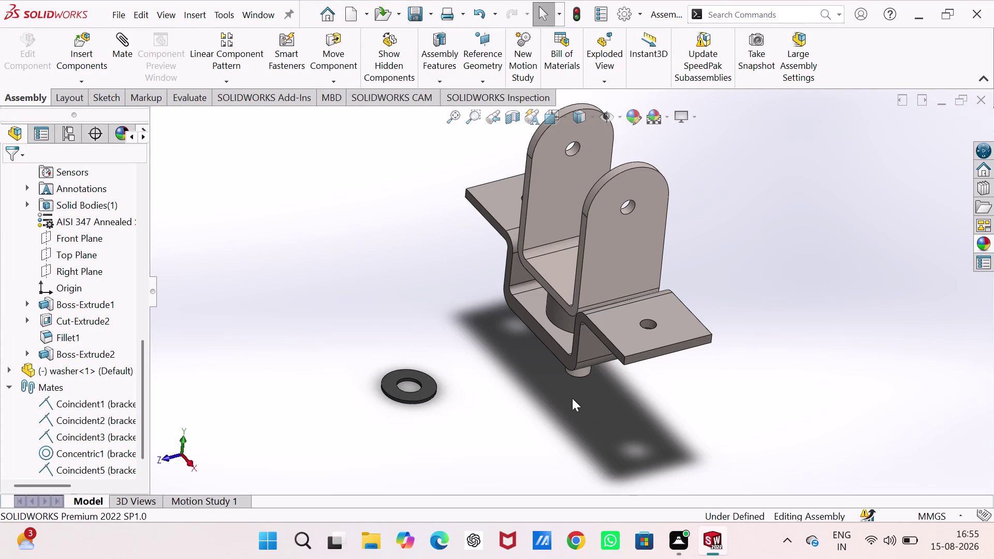
Add a Concentric mate between the washer's inner hole face and the U support's round shaft.
click(117, 41)
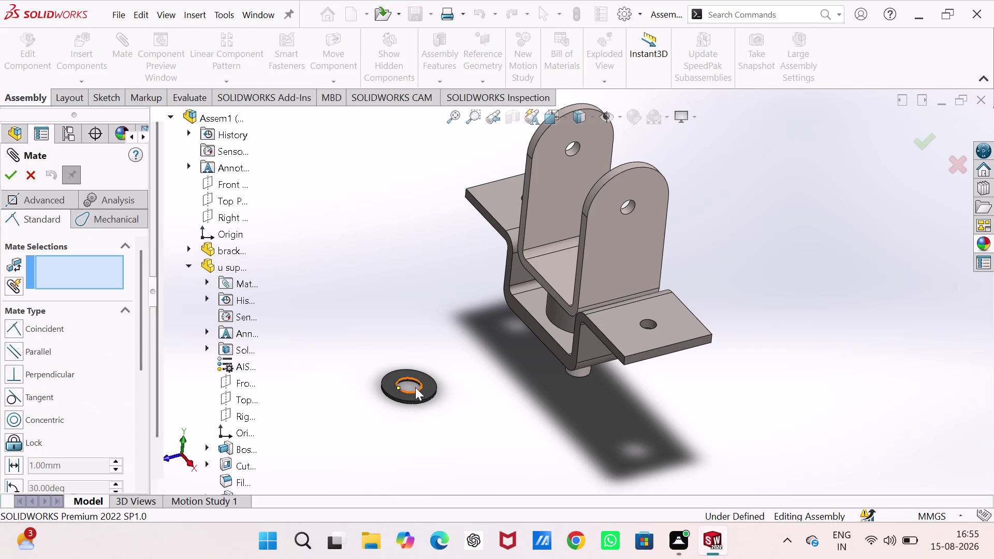
scroll(down, 3)
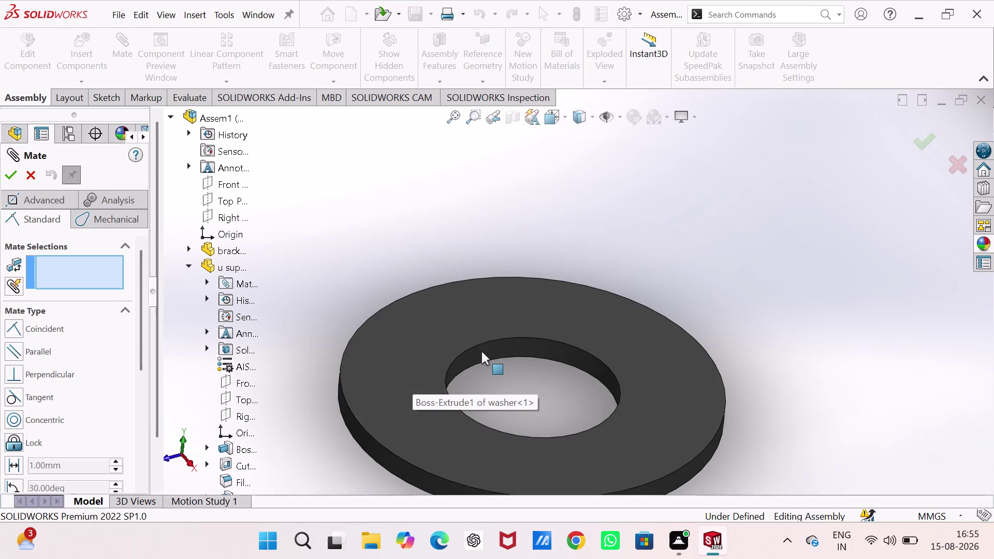
click(482, 350)
scroll(up, 3)
scroll(up, 3)
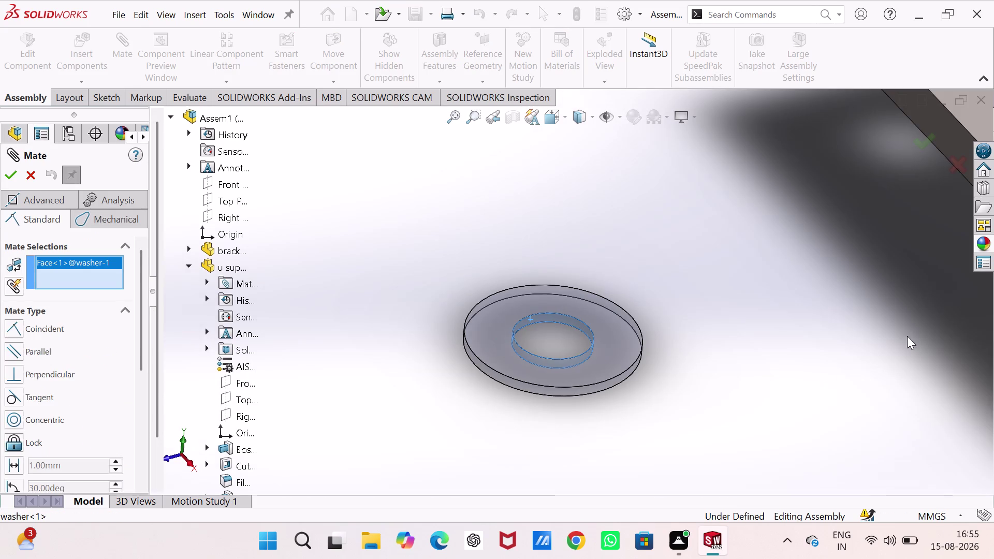
scroll(up, 3)
scroll(down, 3)
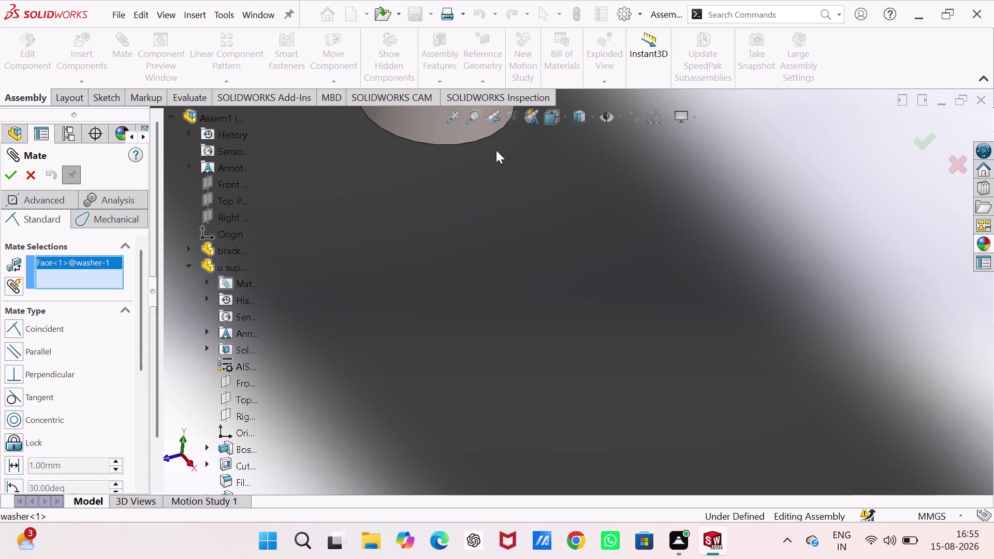
scroll(up, 3)
click(463, 160)
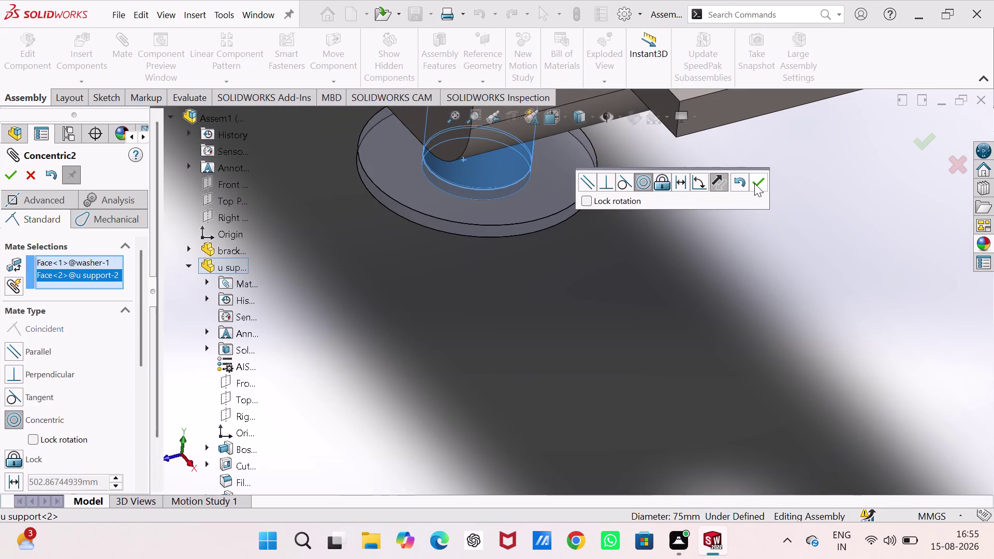
click(754, 183)
click(571, 196)
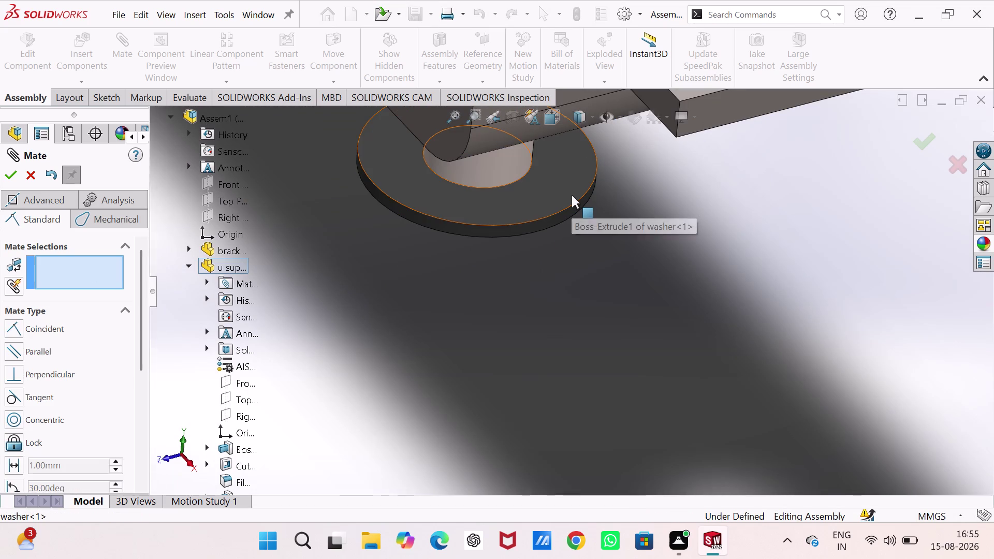
Orbit to the bracket's underside and mate the washer's flat face coincident with it.
middle_drag(573, 195, 592, 271)
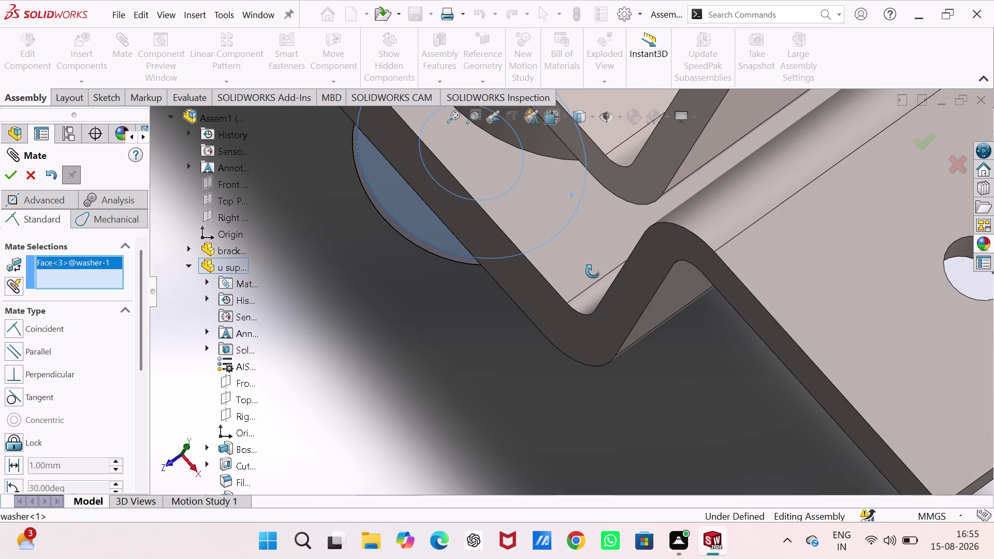
middle_drag(592, 271, 592, 260)
scroll(up, 3)
scroll(up, 3)
middle_drag(578, 280, 577, 281)
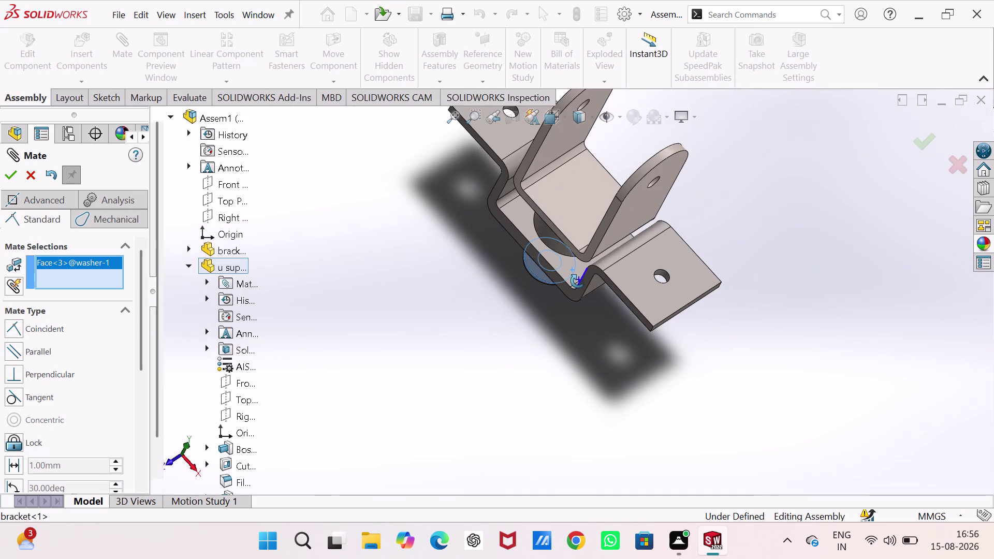
middle_drag(577, 281, 496, 155)
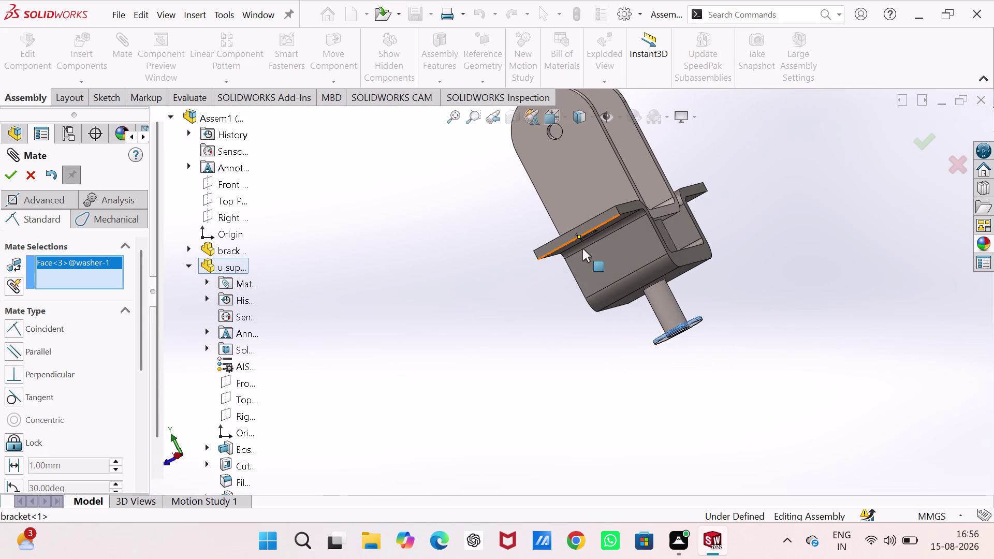
middle_drag(582, 250, 548, 184)
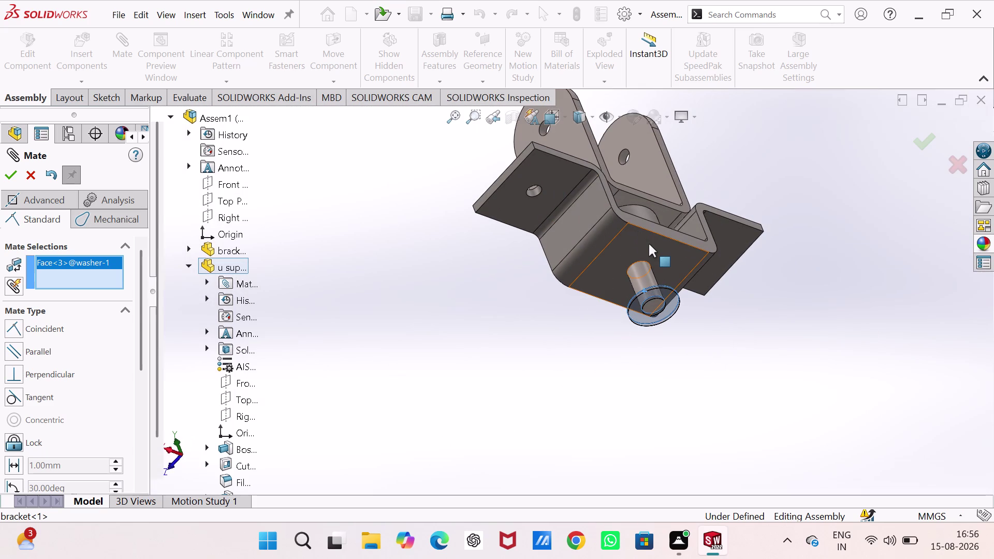
click(648, 244)
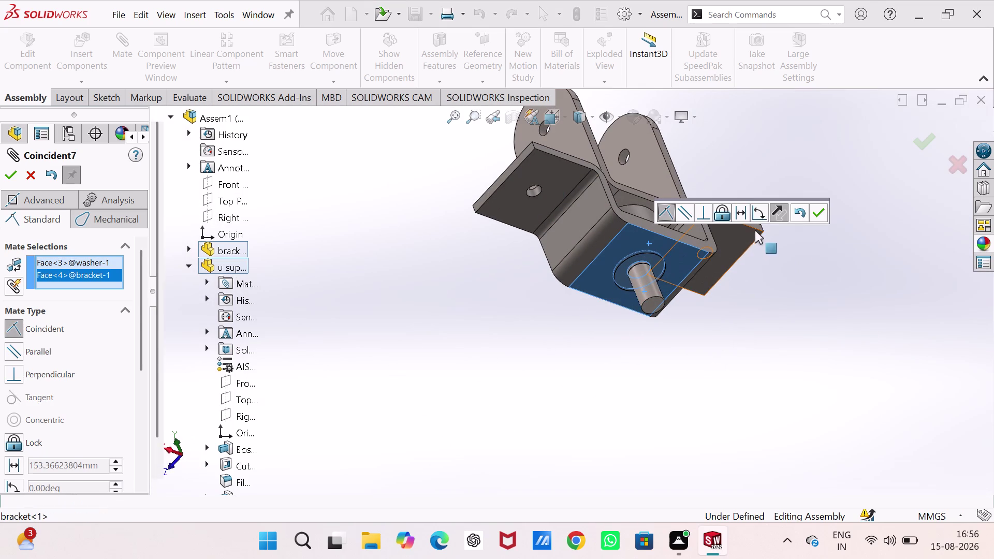
click(819, 210)
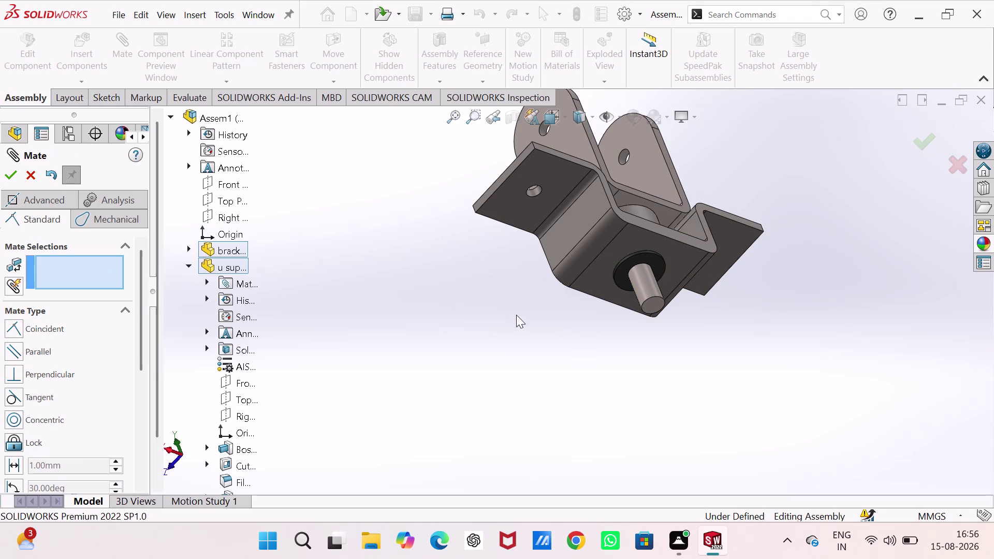
click(517, 314)
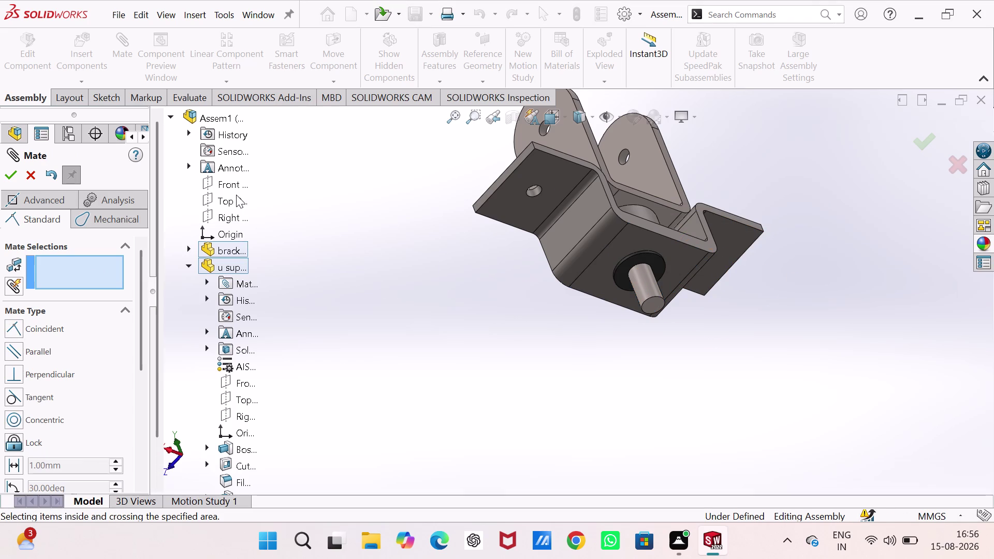
Add a 90° angle mate between the assembly Front Plane and U support Top Plane, then exit Mate.
click(231, 187)
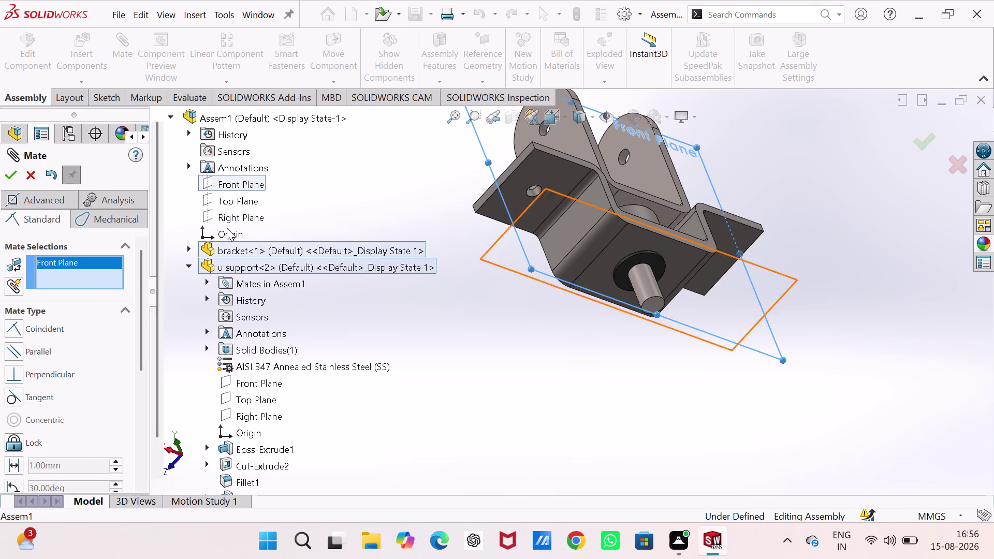
click(244, 396)
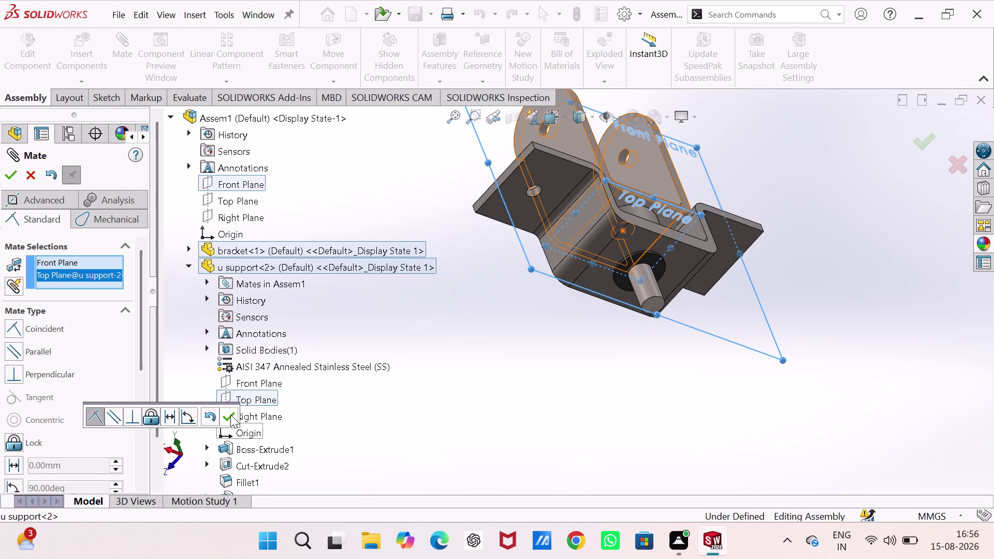
click(230, 414)
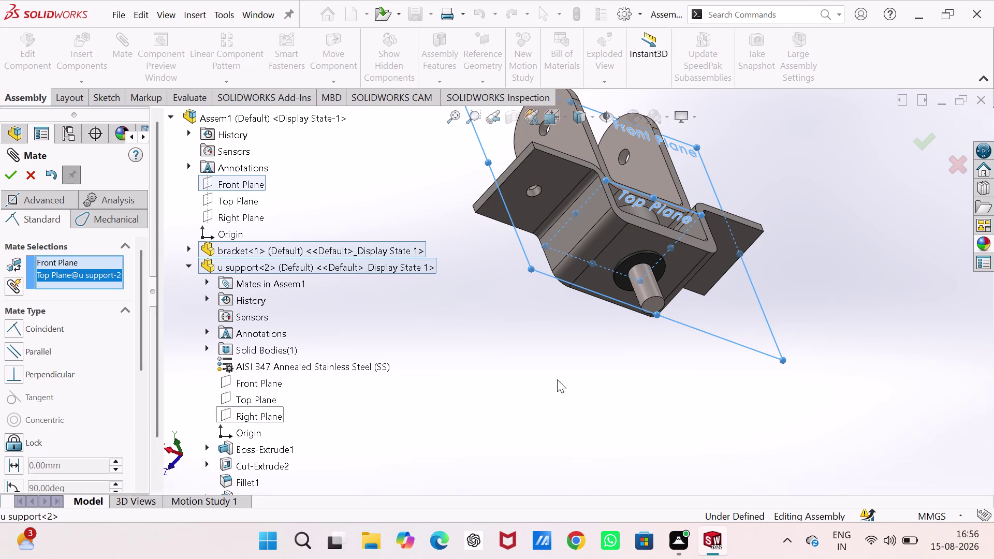
click(8, 171)
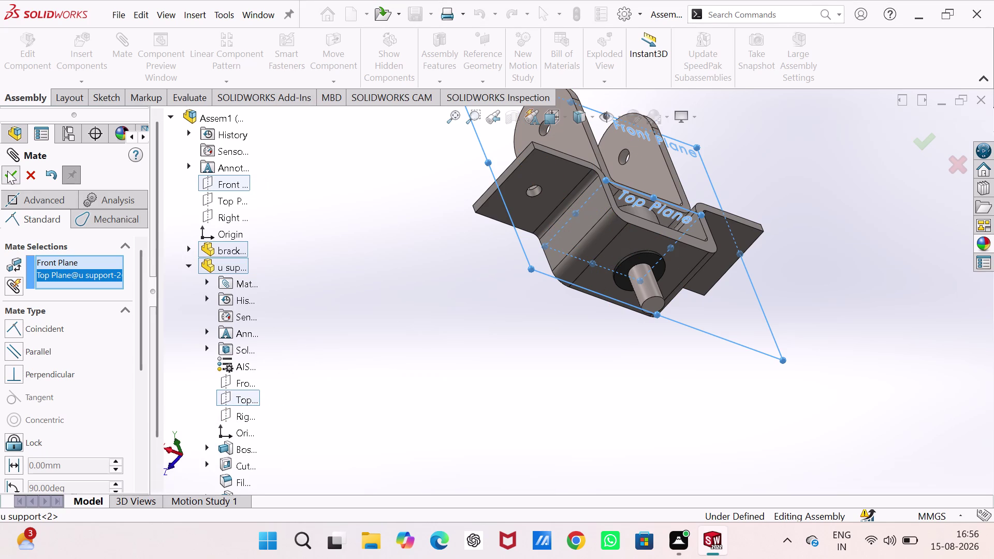
click(448, 281)
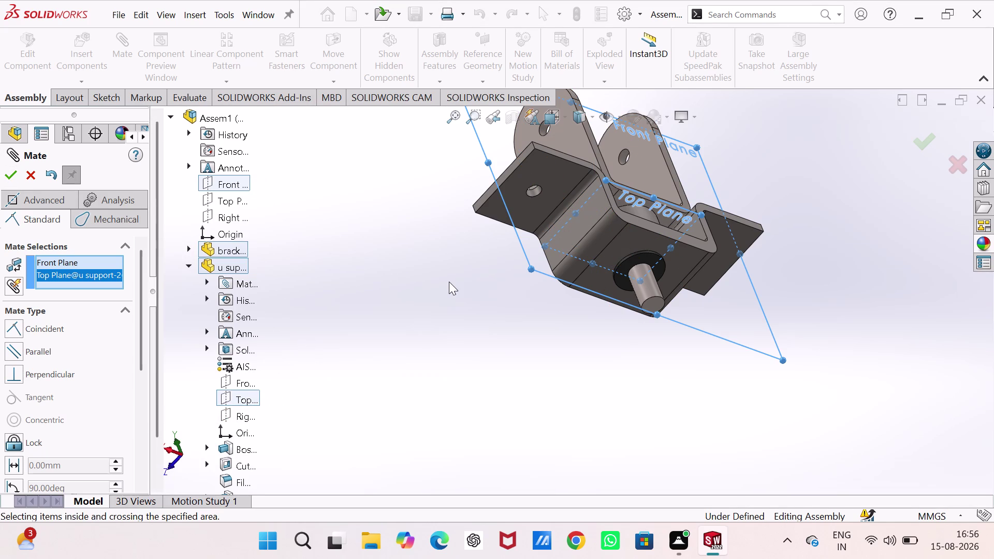
key(Escape)
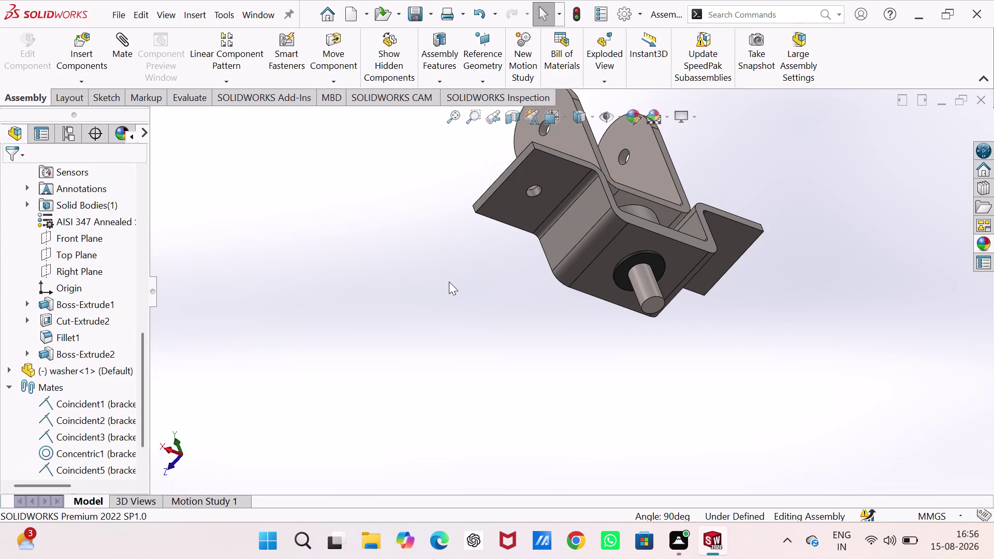
Leave the current mate, review the Mates folder in the tree, and begin a new mate.
key(Escape)
drag(141, 340, 145, 413)
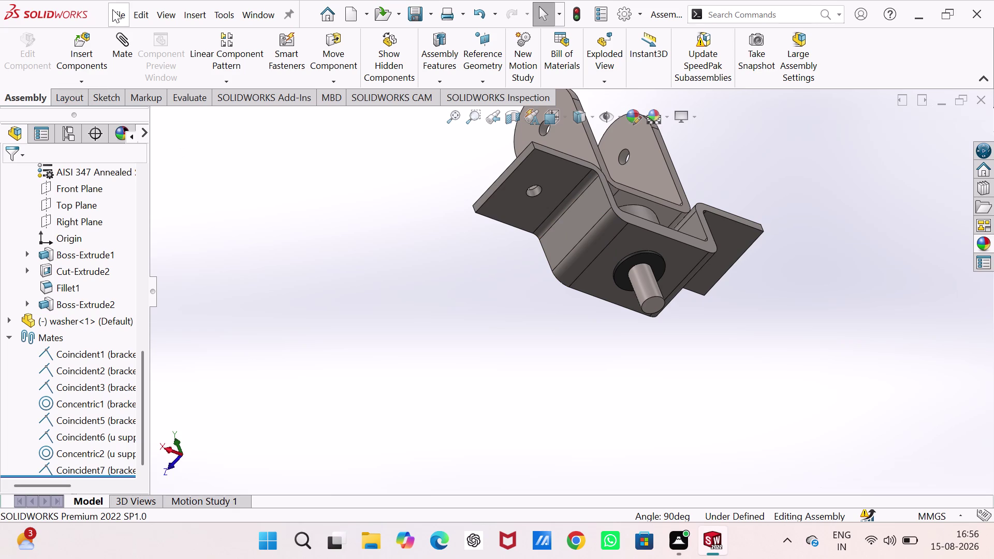
click(121, 37)
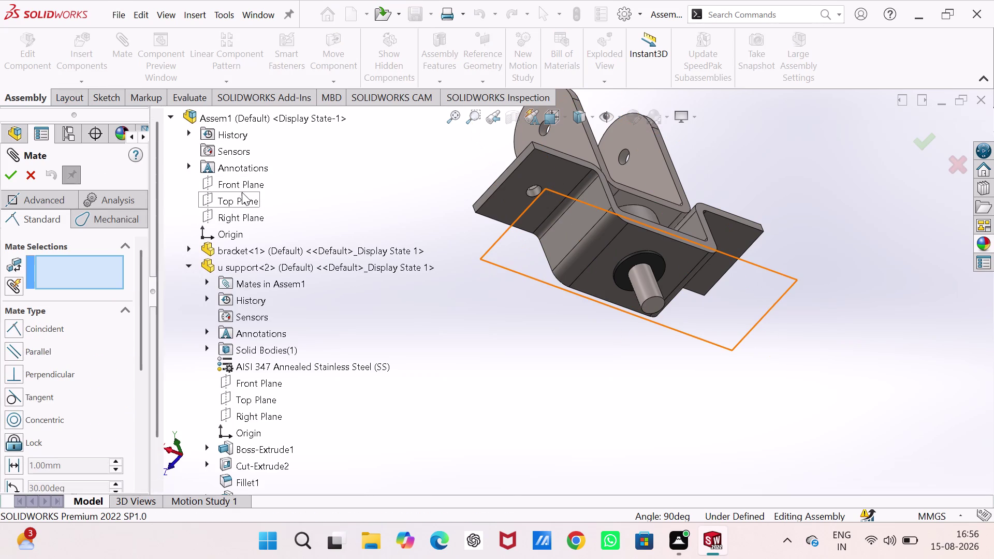
In isometric view, mate the assembly Top Plane parallel to the washer's Front Plane, then close Mate.
key(ctrl+7)
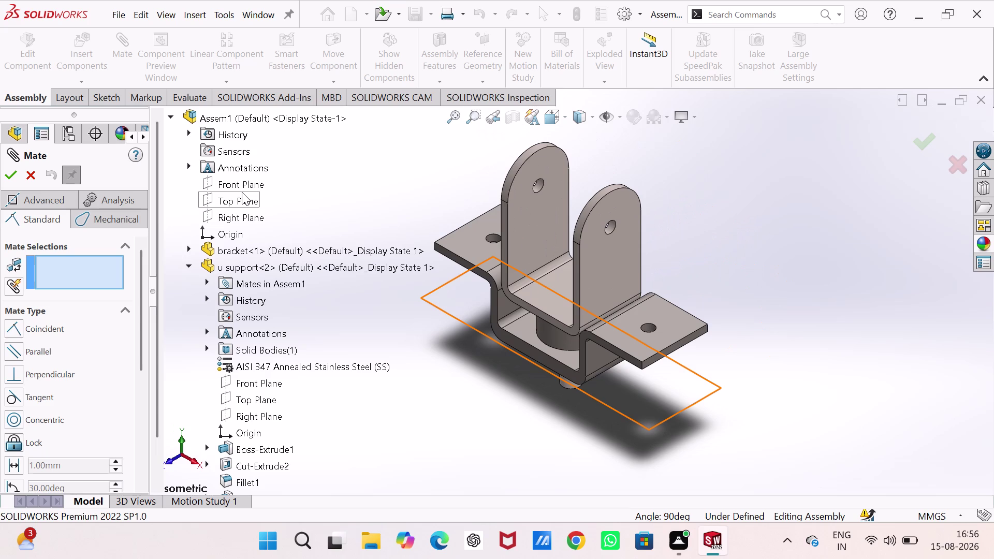
click(243, 197)
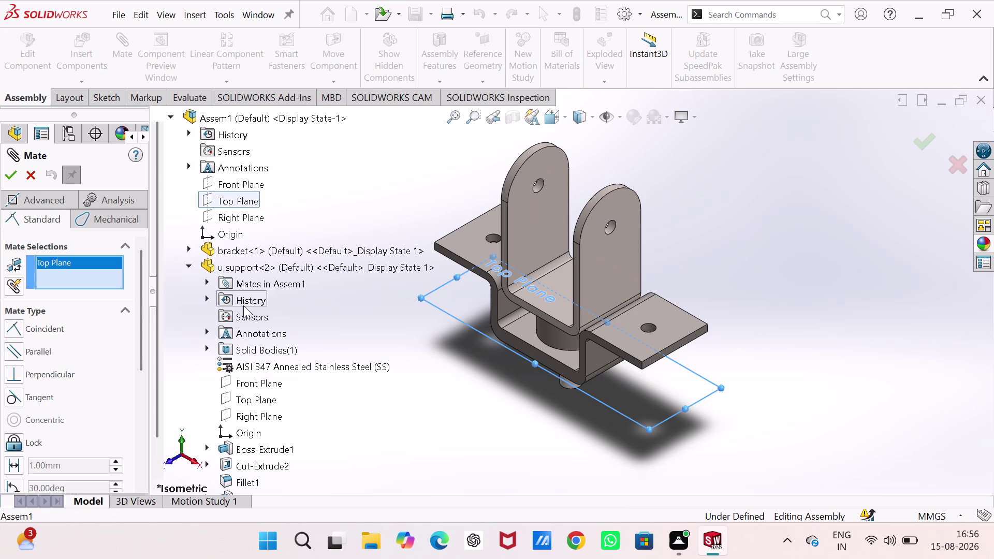
scroll(down, 3)
scroll(down, 3)
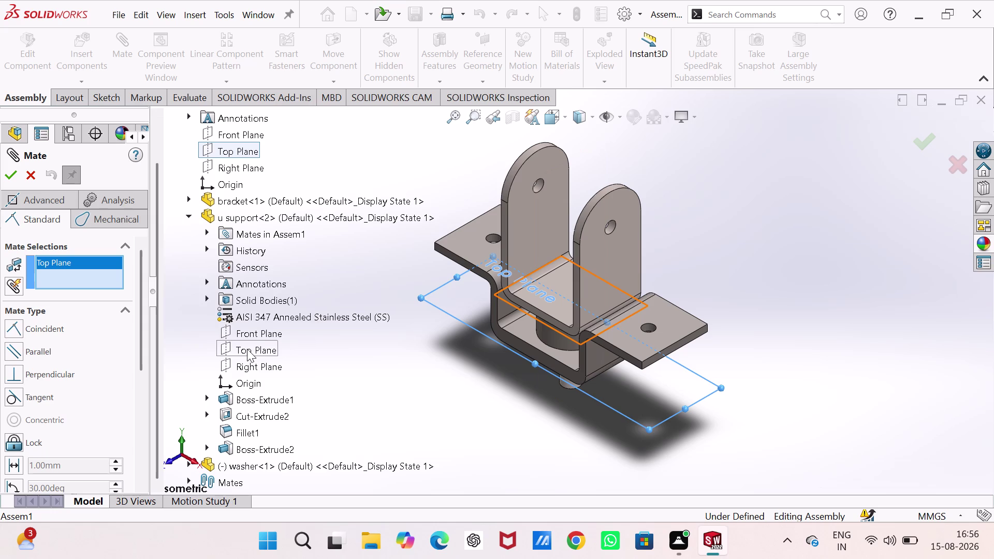
click(187, 213)
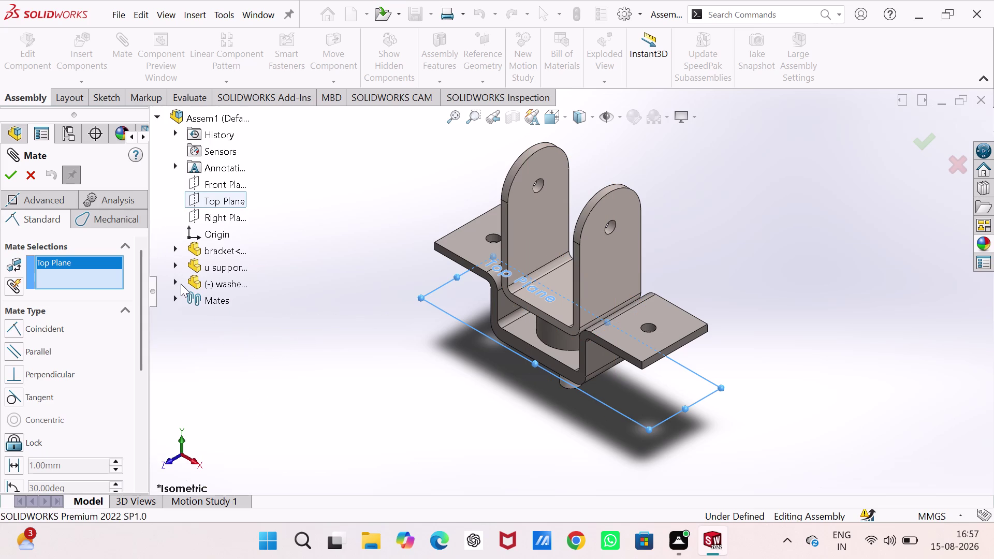
click(174, 284)
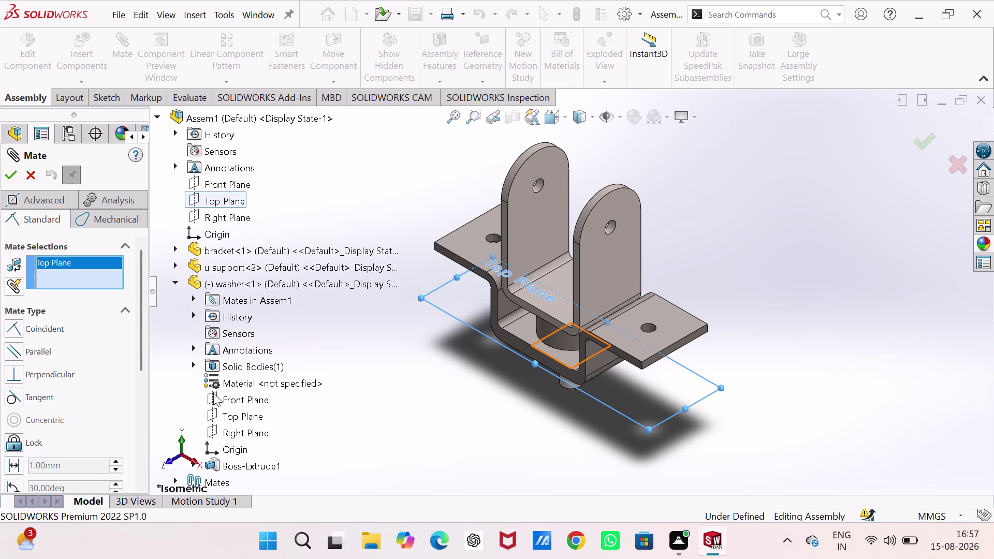
click(232, 401)
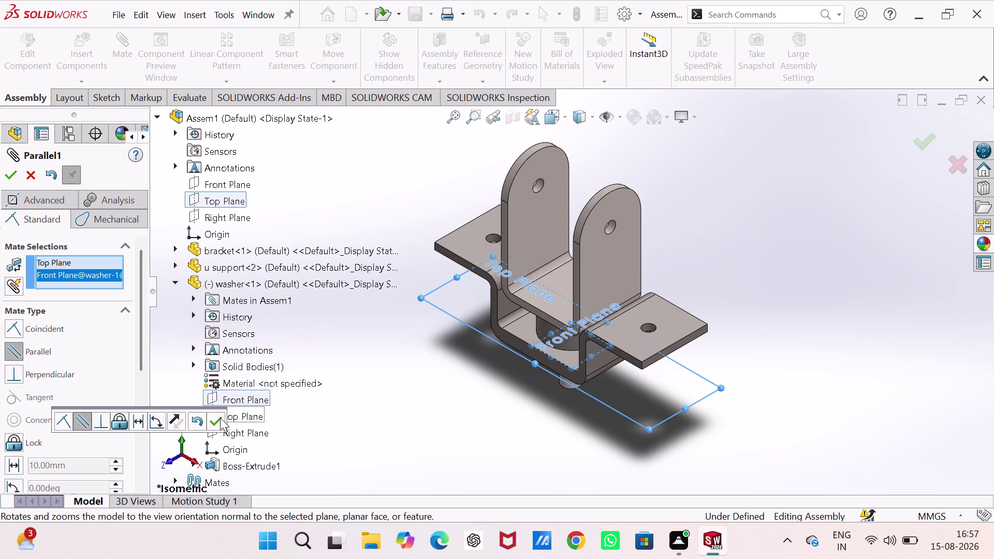
click(216, 418)
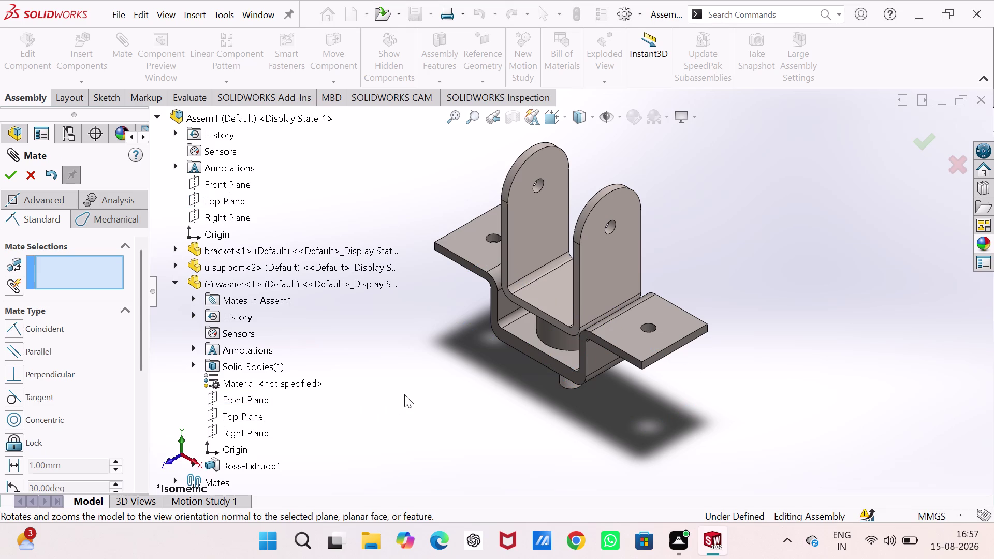
click(404, 394)
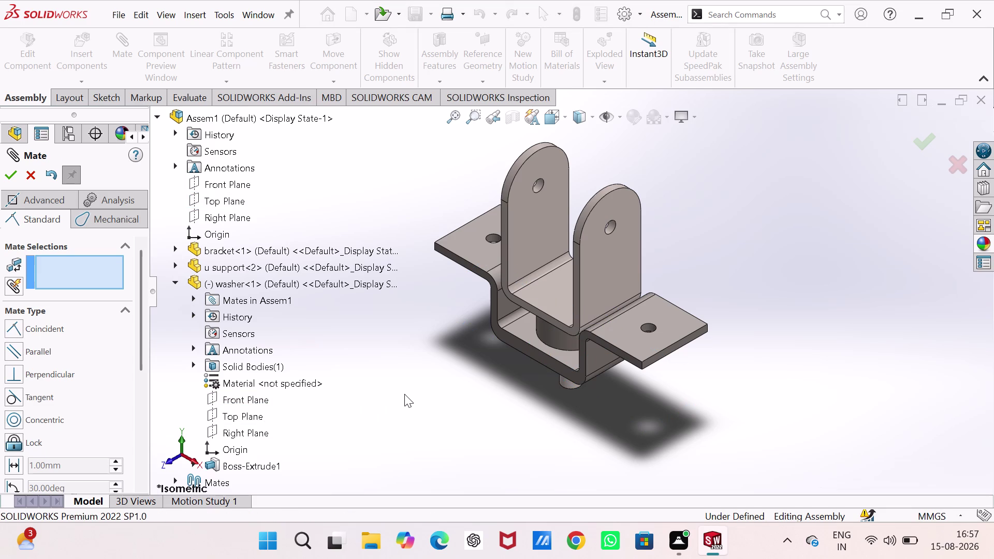
click(8, 172)
click(289, 238)
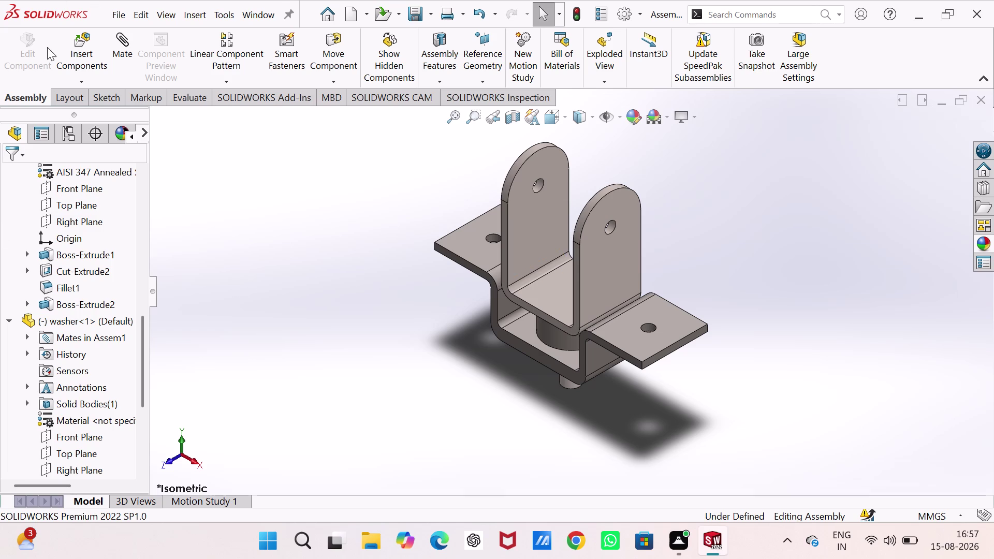
Delete the Parallel1 mate from the Mates folder, confirm the deletion, and begin a new mate.
scroll(down, 3)
scroll(down, 3)
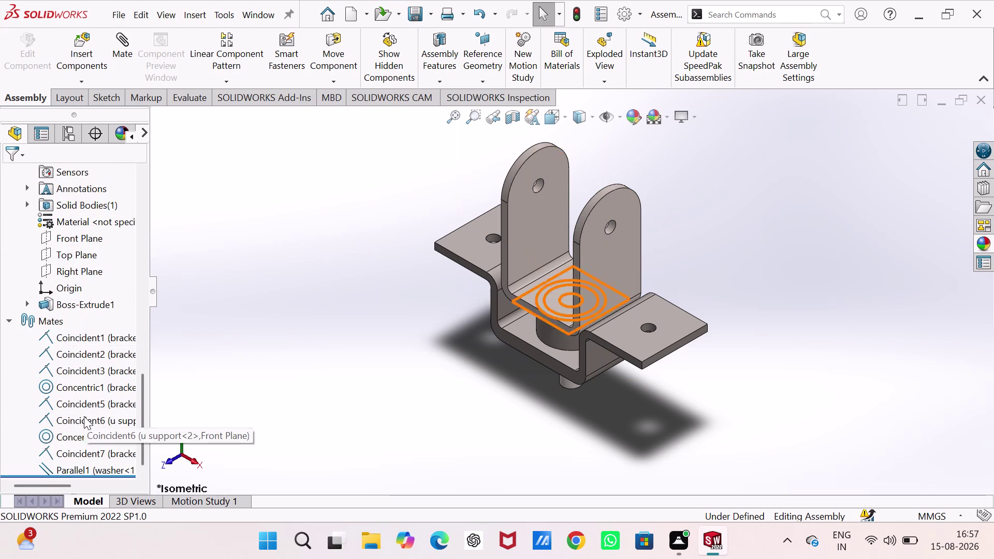
right_click(90, 463)
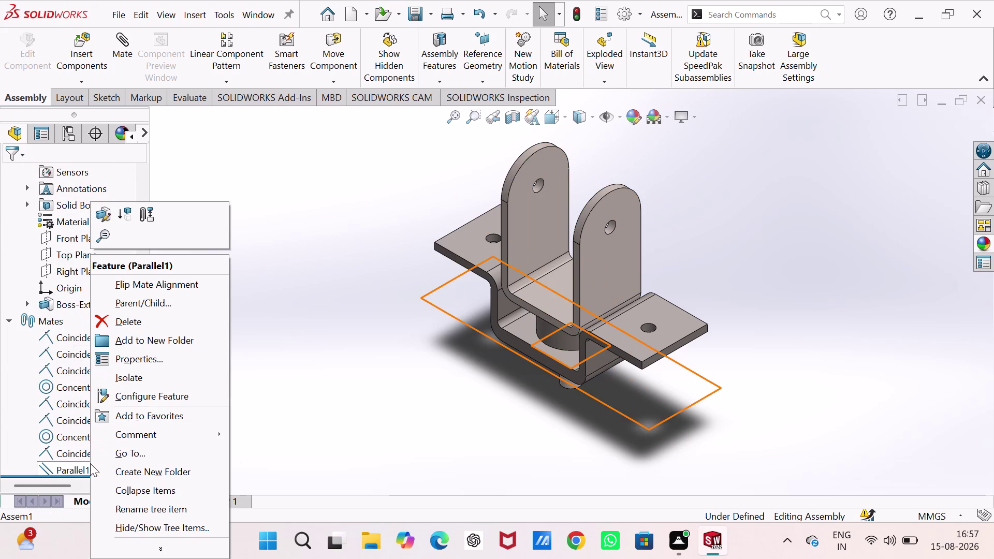
click(153, 318)
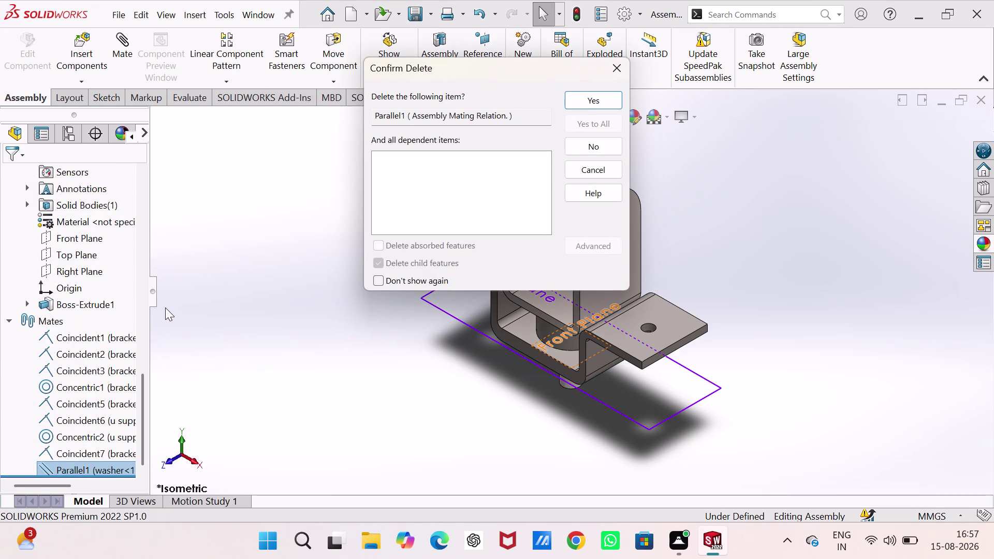
click(607, 99)
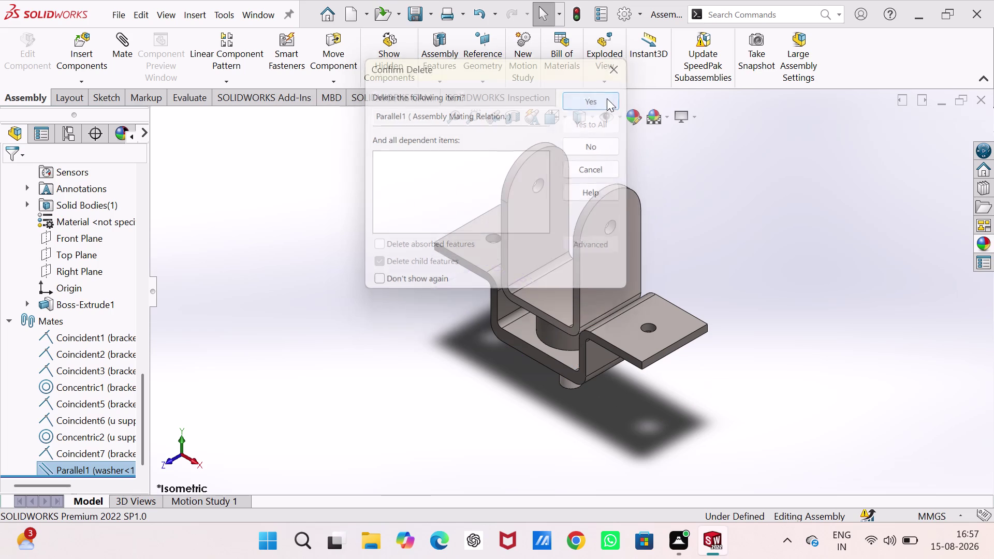
click(327, 192)
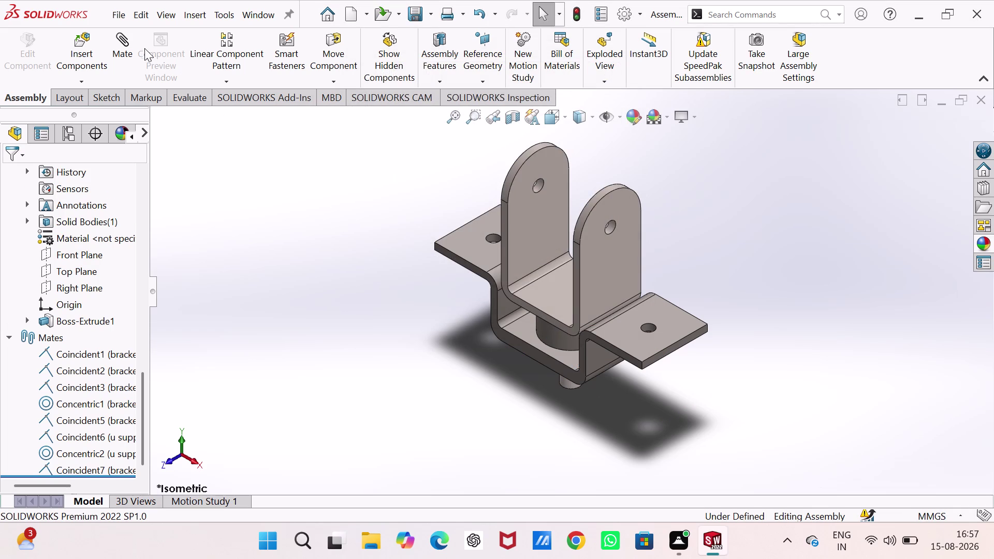
click(124, 37)
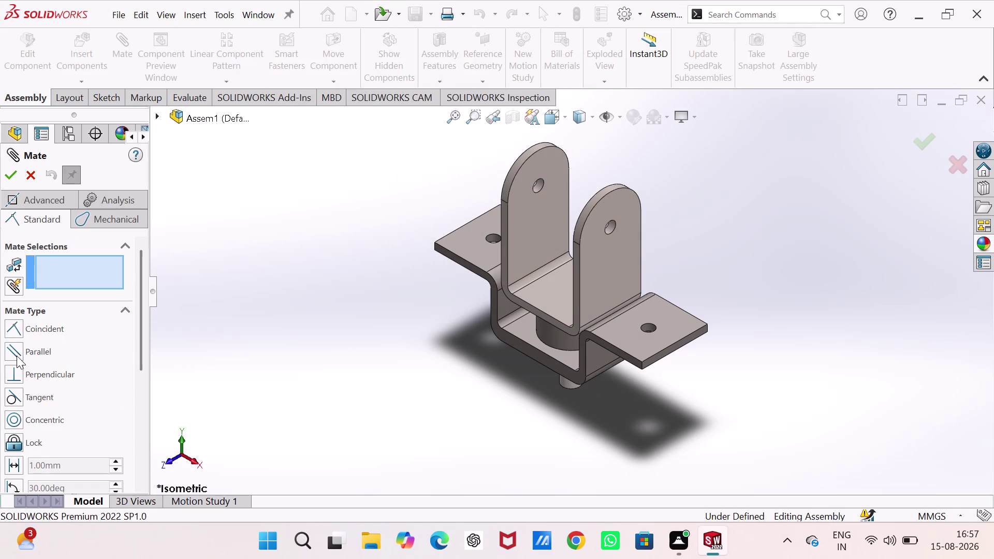
Using the flyout tree, mate the assembly Front Plane coincident with the washer's Right Plane.
click(15, 323)
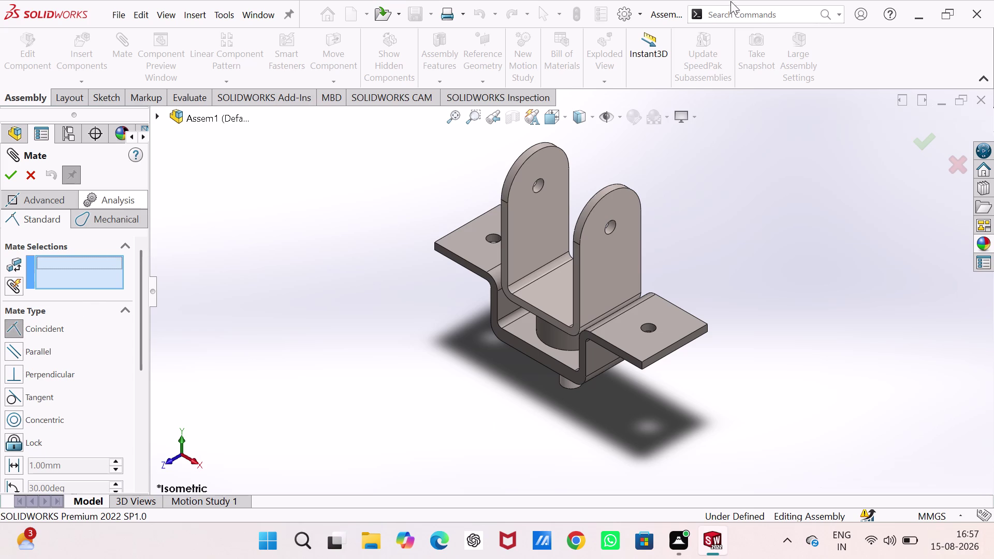
click(157, 114)
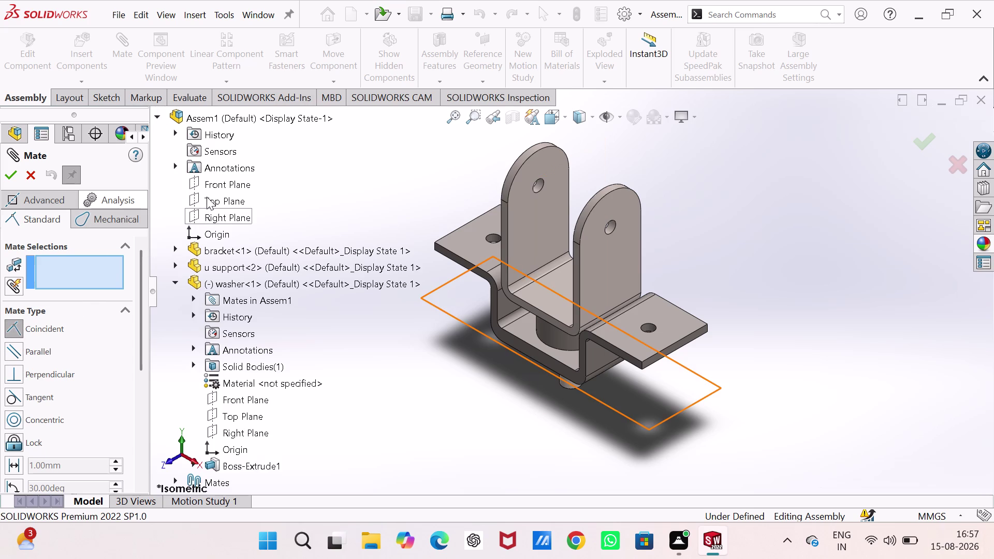
click(210, 182)
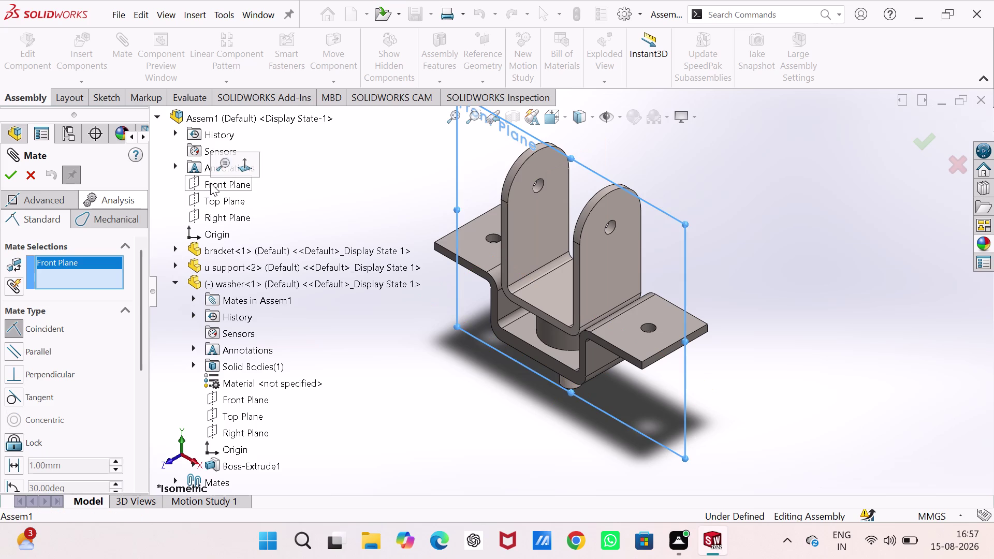
scroll(down, 3)
scroll(down, 3)
scroll(down, 3)
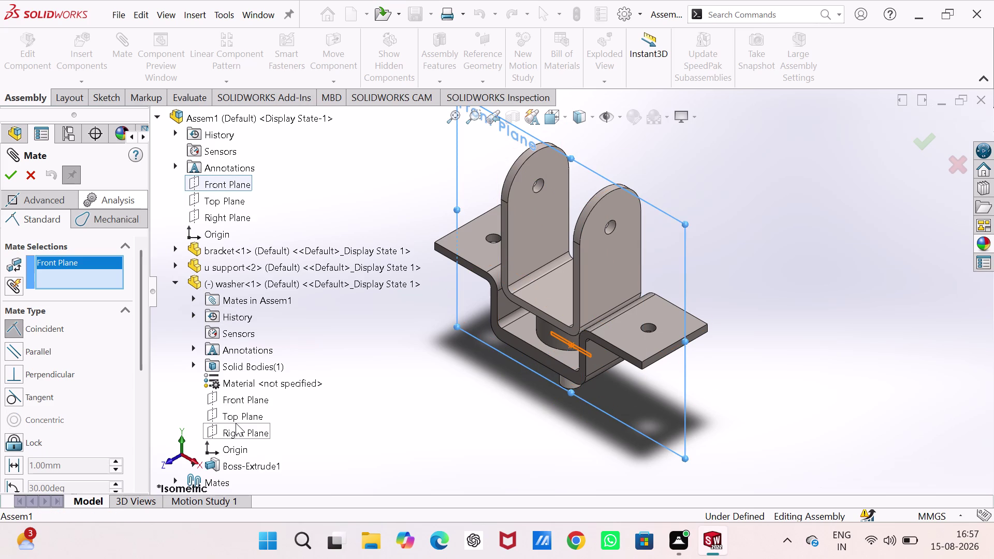
click(237, 424)
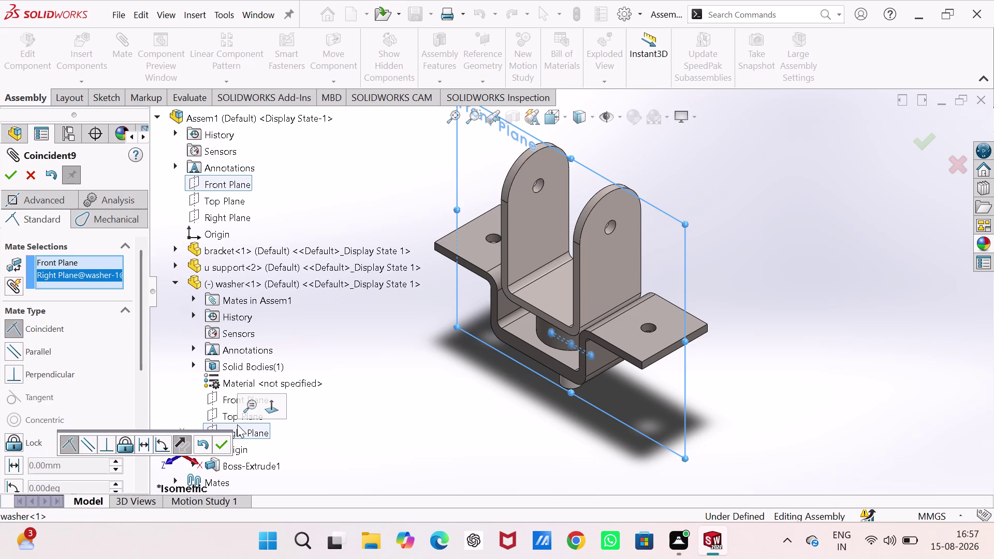
click(220, 441)
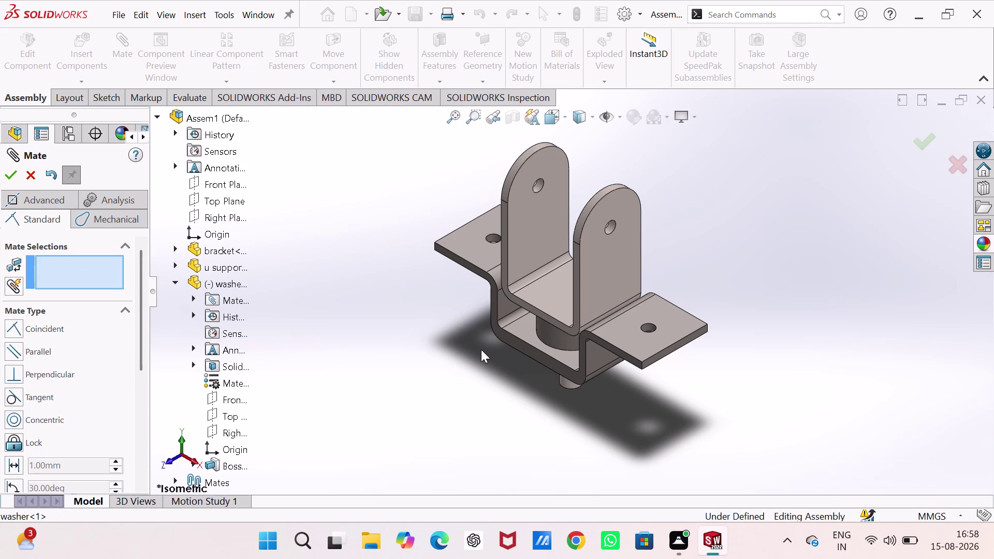
click(245, 414)
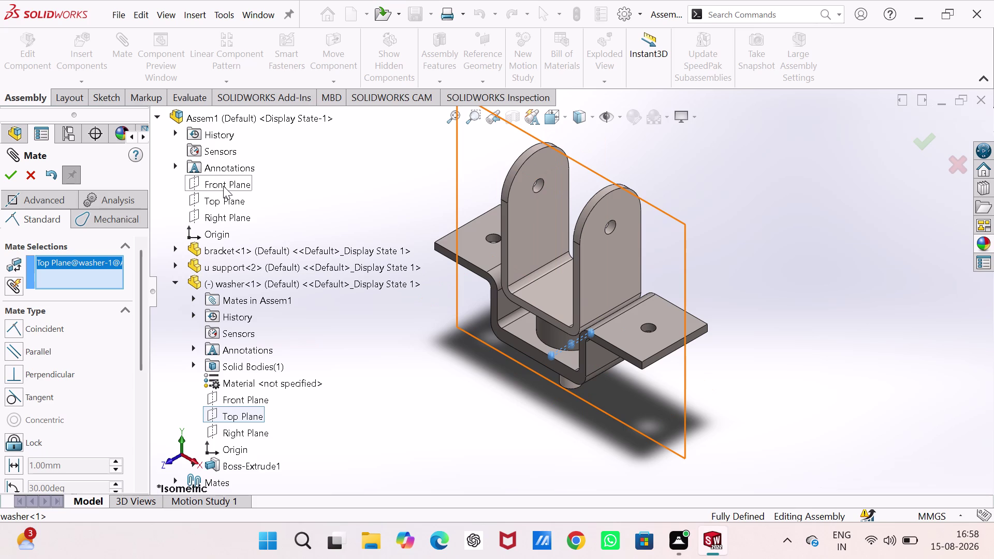
Attempt a mate between the washer's Top Plane and assembly Right Plane, then cancel it.
click(222, 220)
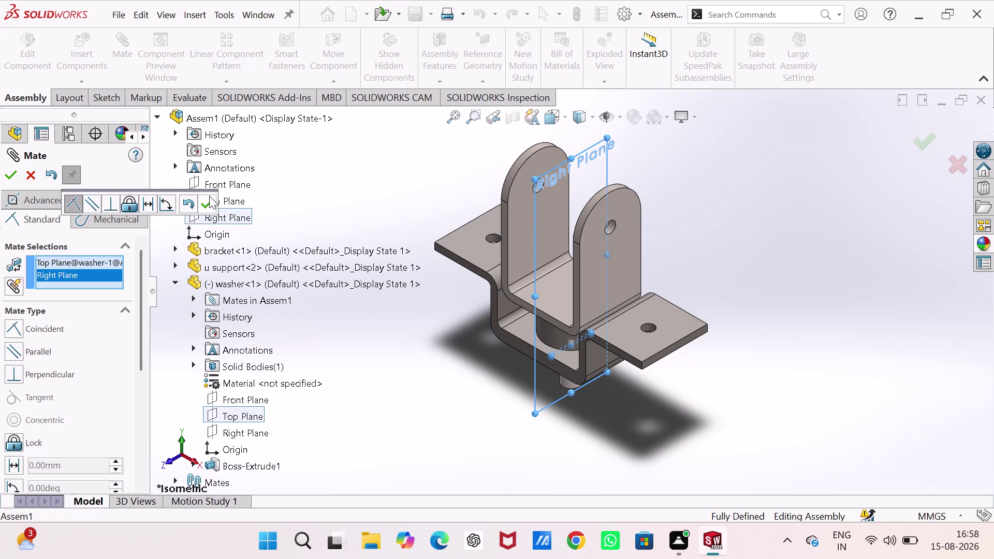
click(209, 196)
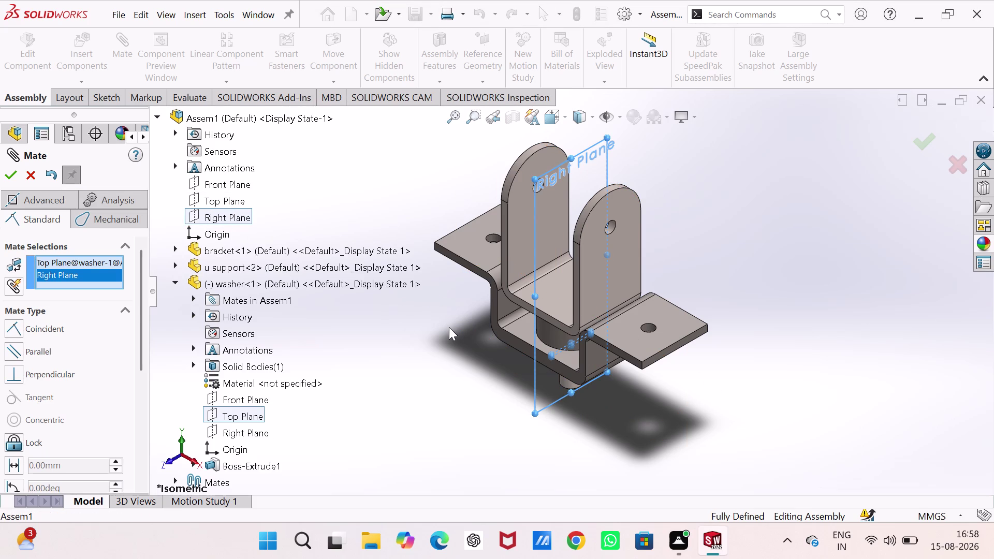
click(449, 328)
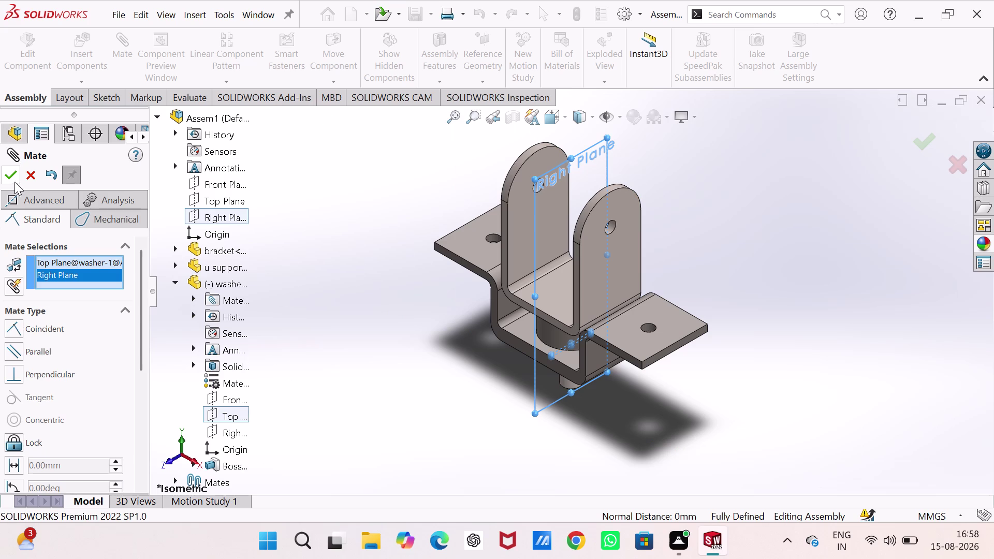
click(13, 182)
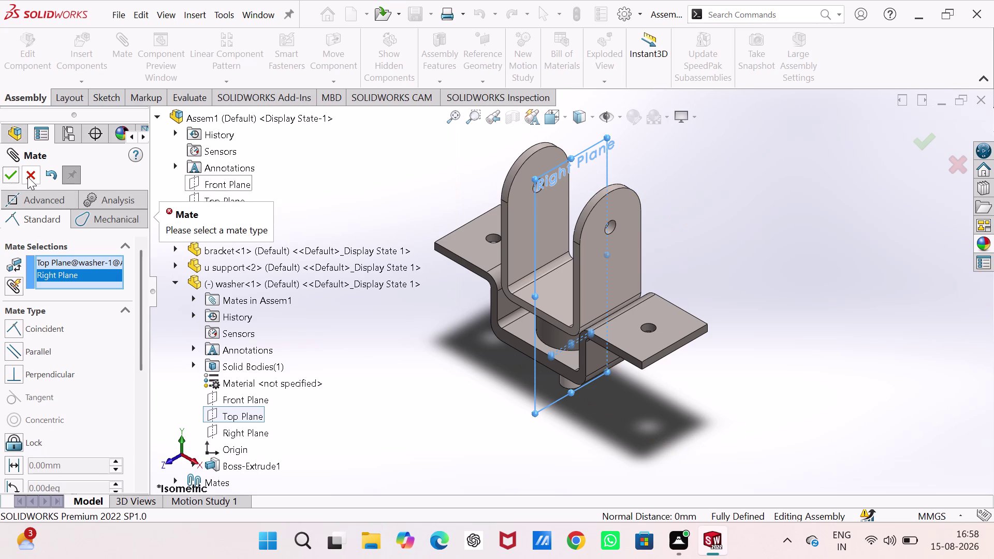
click(31, 176)
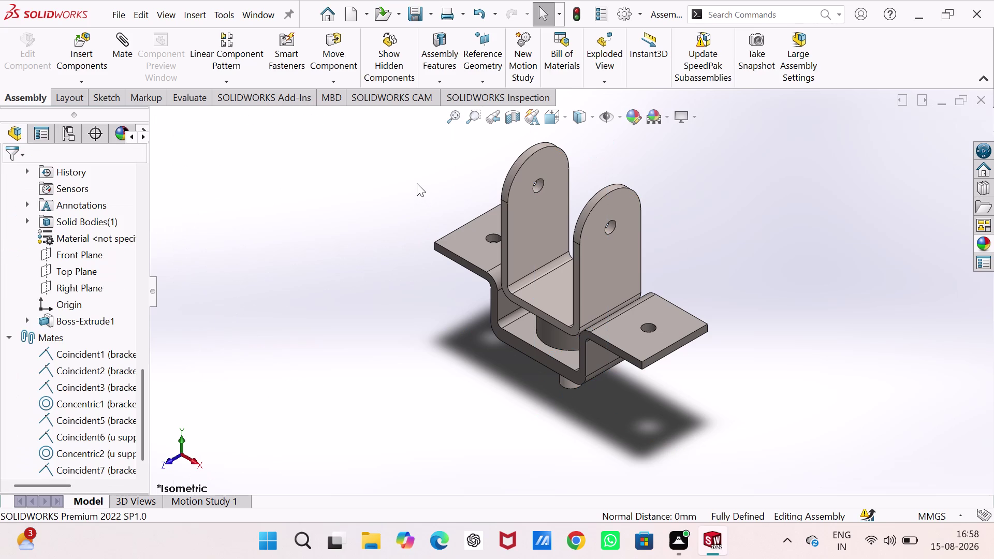
Insert a component by browsing to and opening the self locking nut part file.
click(417, 183)
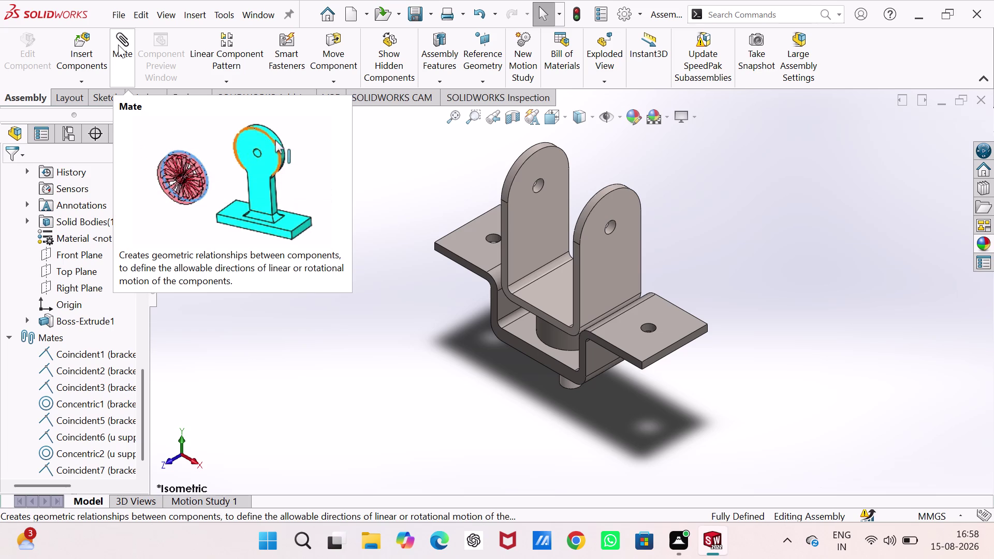
click(84, 45)
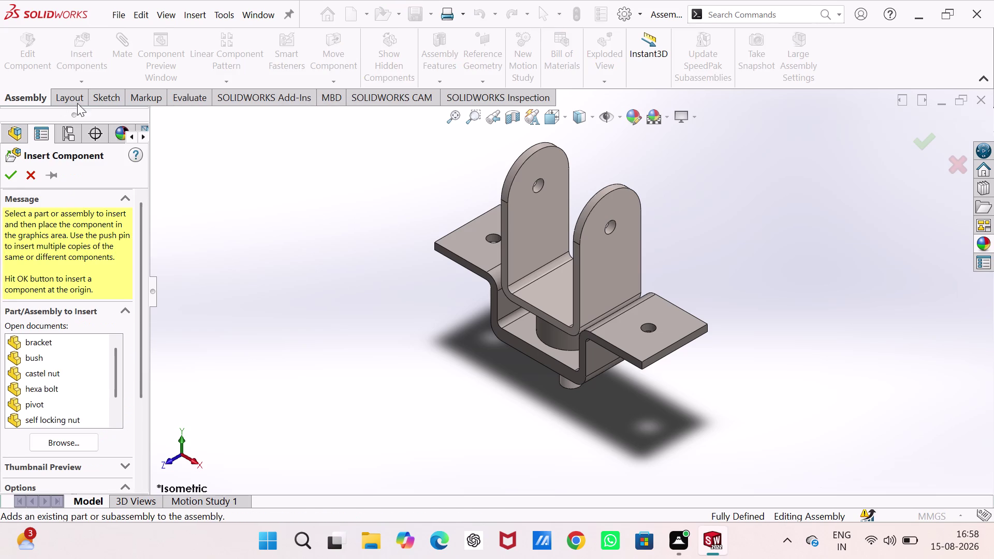
click(68, 436)
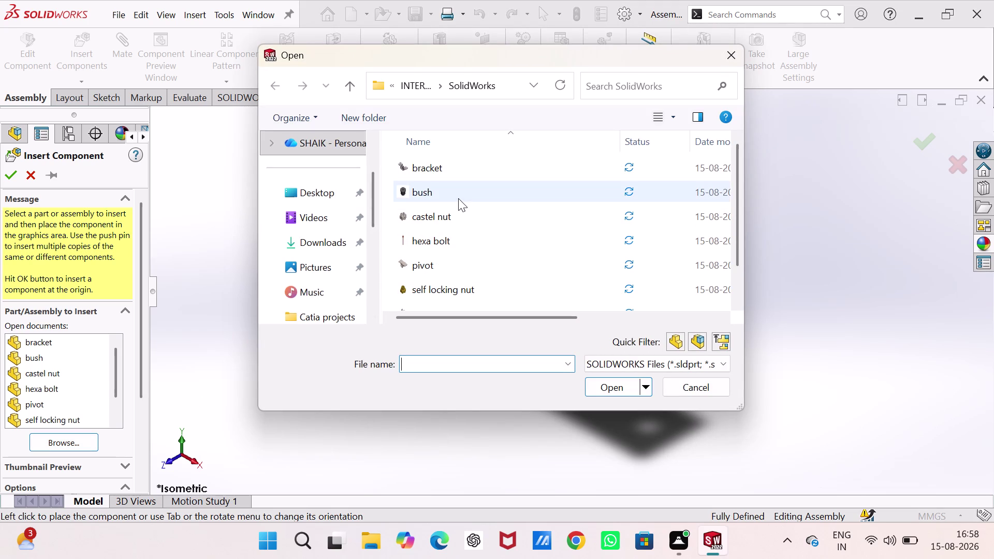
scroll(down, 3)
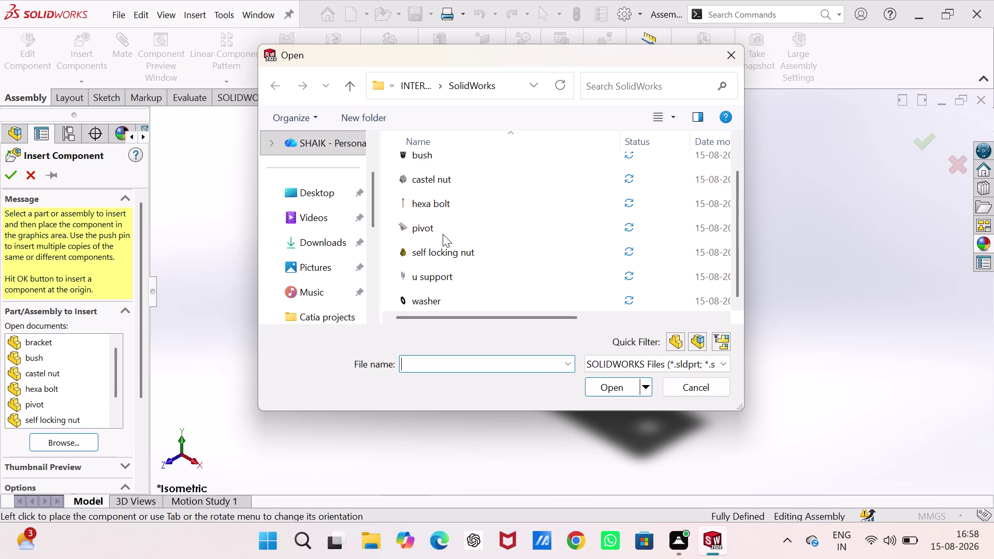
scroll(down, 3)
scroll(down, 3)
scroll(down, 3)
click(429, 251)
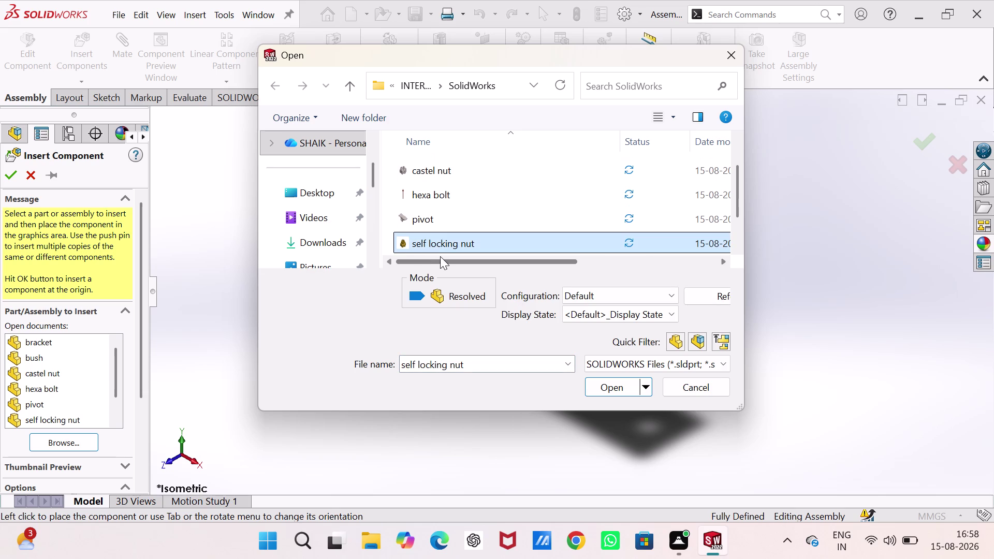
click(620, 388)
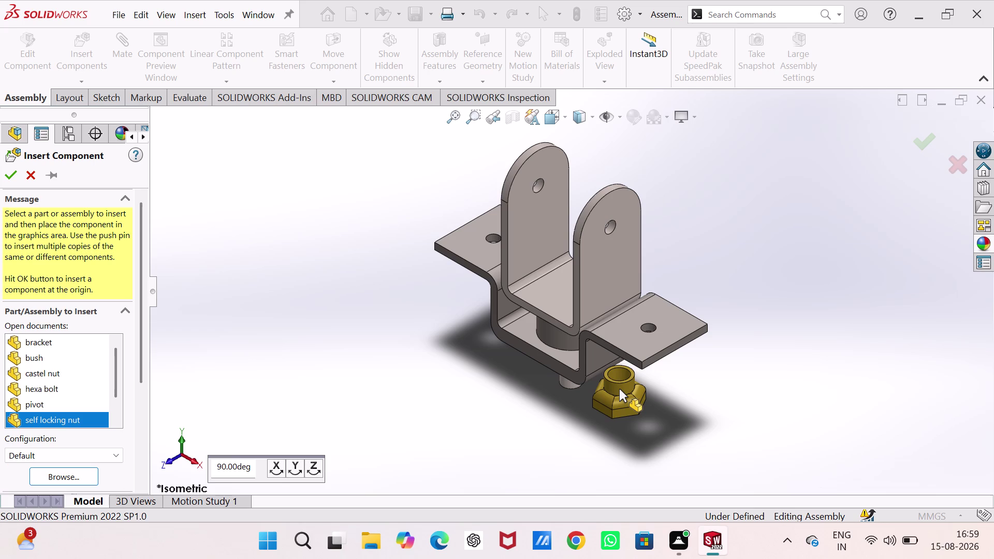
Rotate the nut 90° about Y and Z and place it below the U support.
click(294, 459)
click(295, 459)
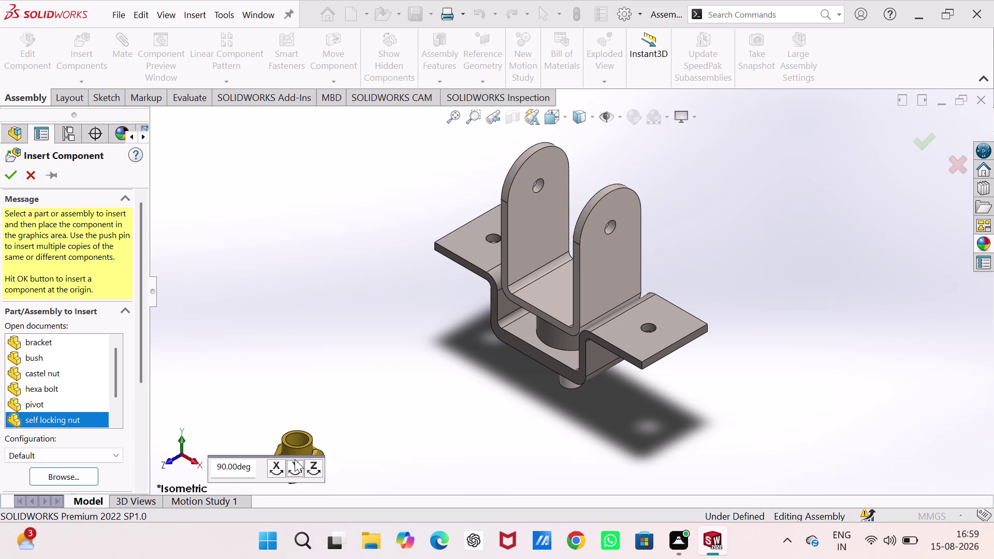
click(313, 465)
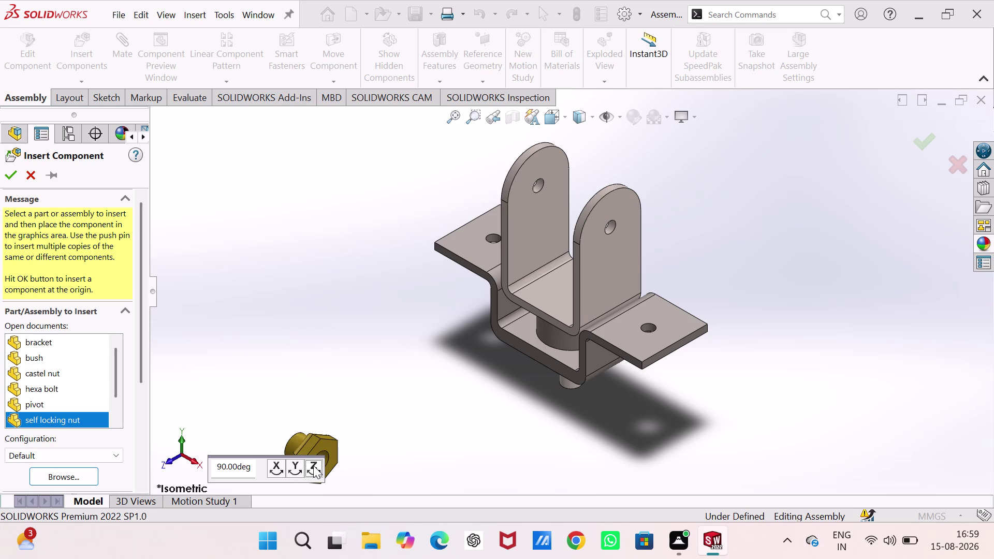
click(313, 466)
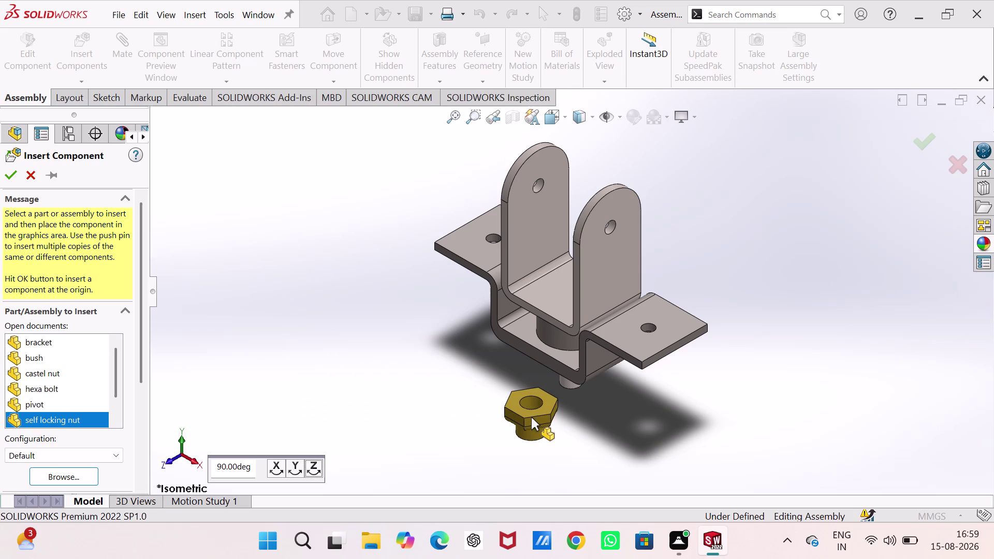
click(531, 417)
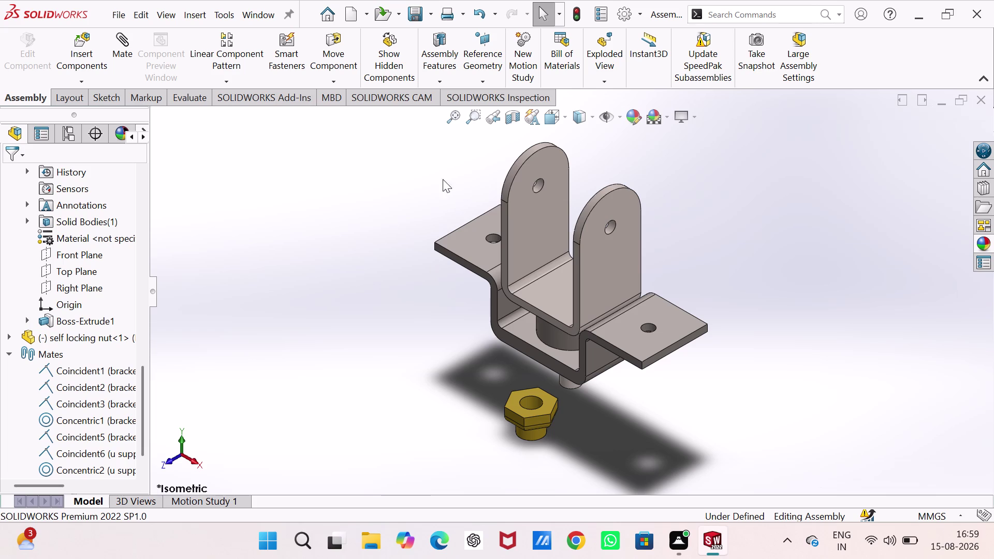
click(127, 48)
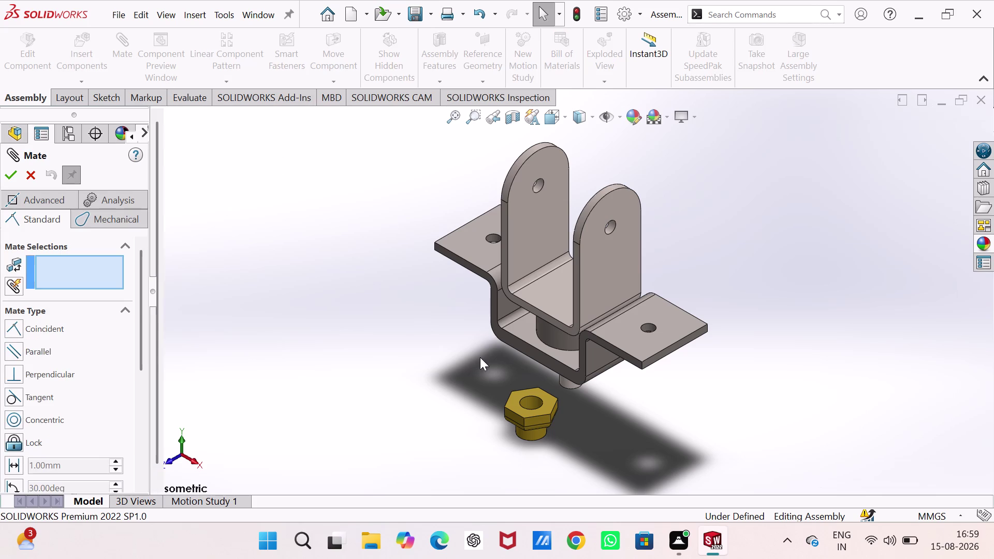
Mate the self locking nut concentric with the U support's hole face.
click(532, 399)
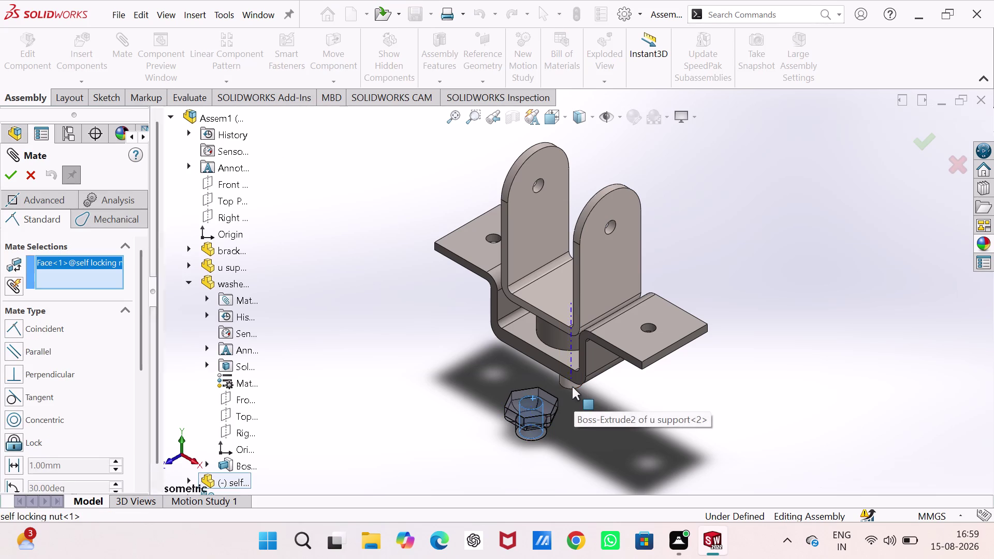
click(572, 386)
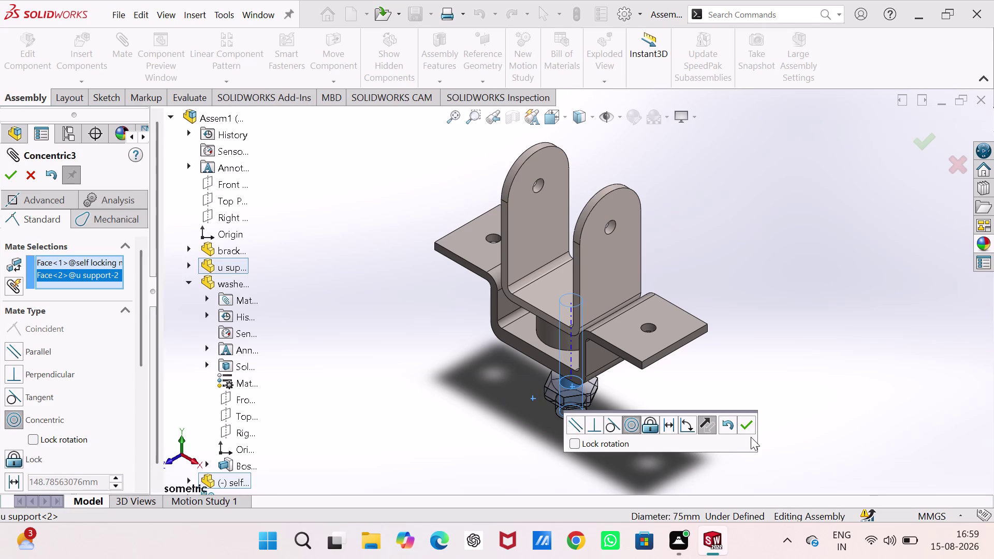
click(751, 435)
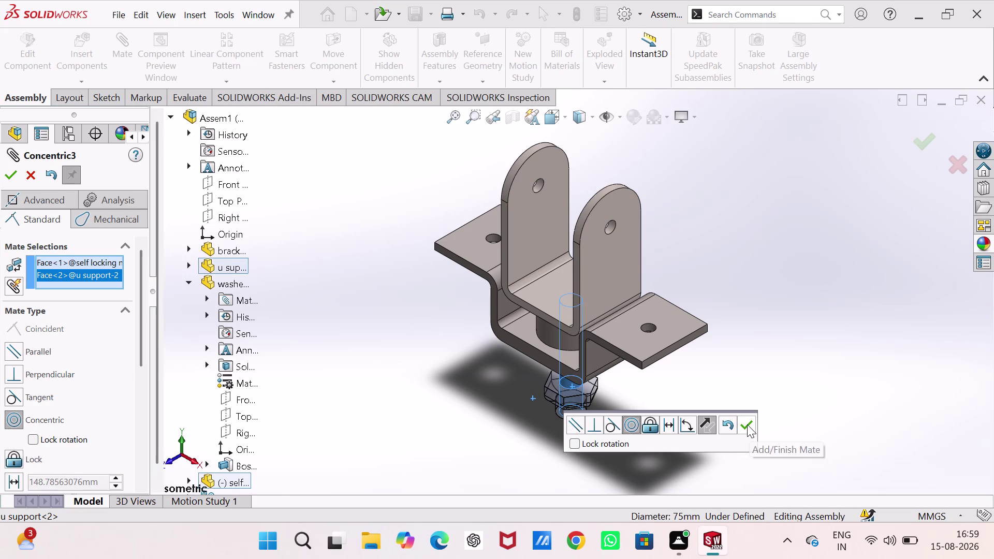
click(746, 424)
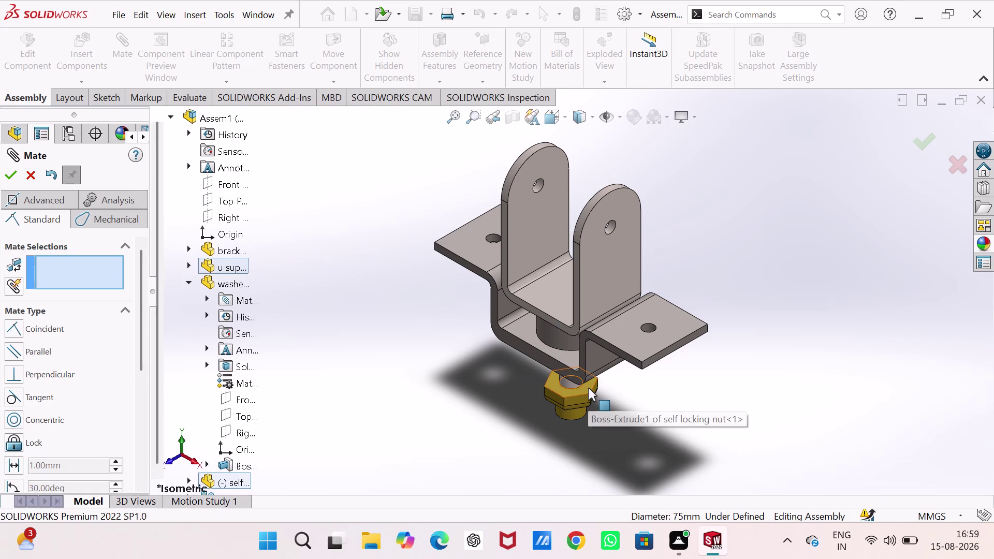
Orbit underneath and mate the nut's flat face coincident with the washer's face.
click(587, 388)
middle_drag(587, 387, 535, 277)
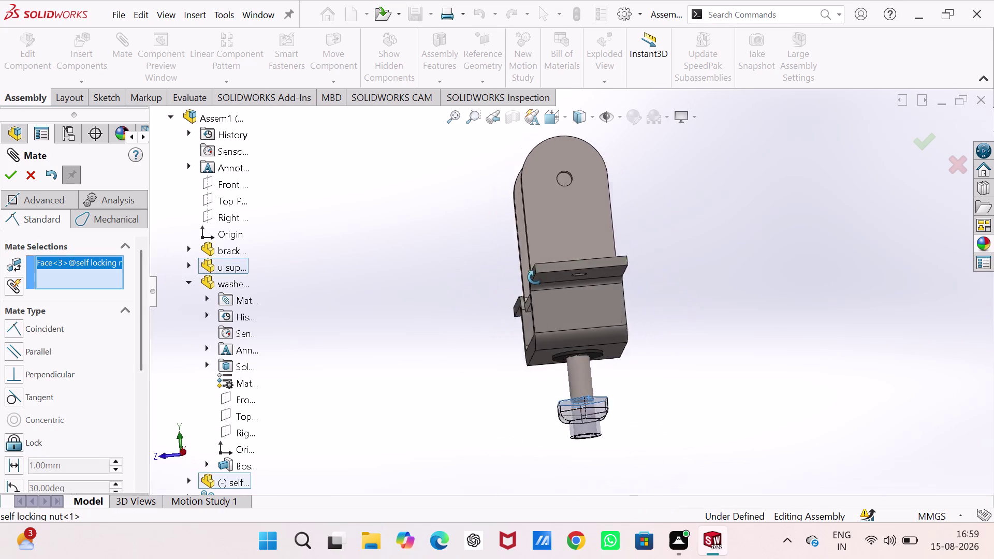
middle_drag(535, 277, 525, 203)
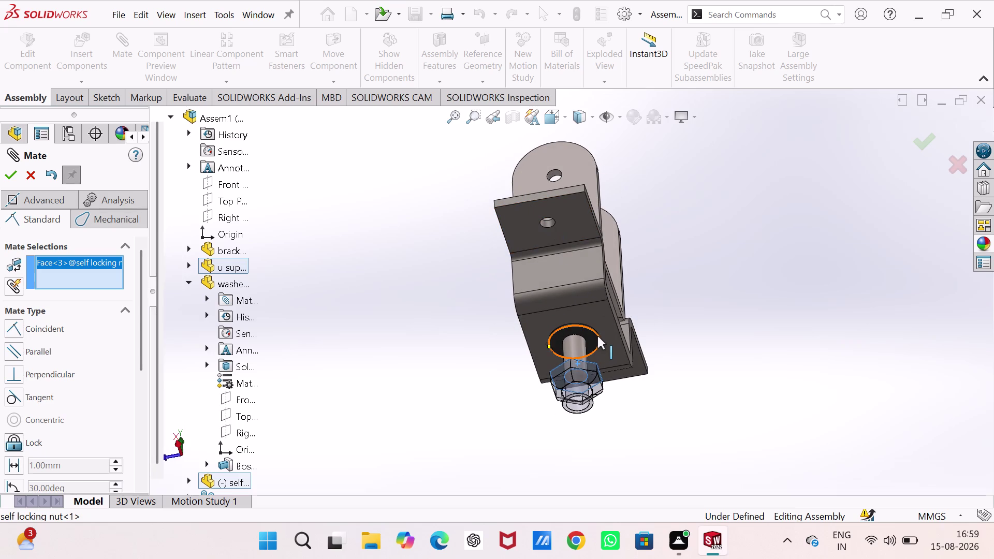
click(593, 338)
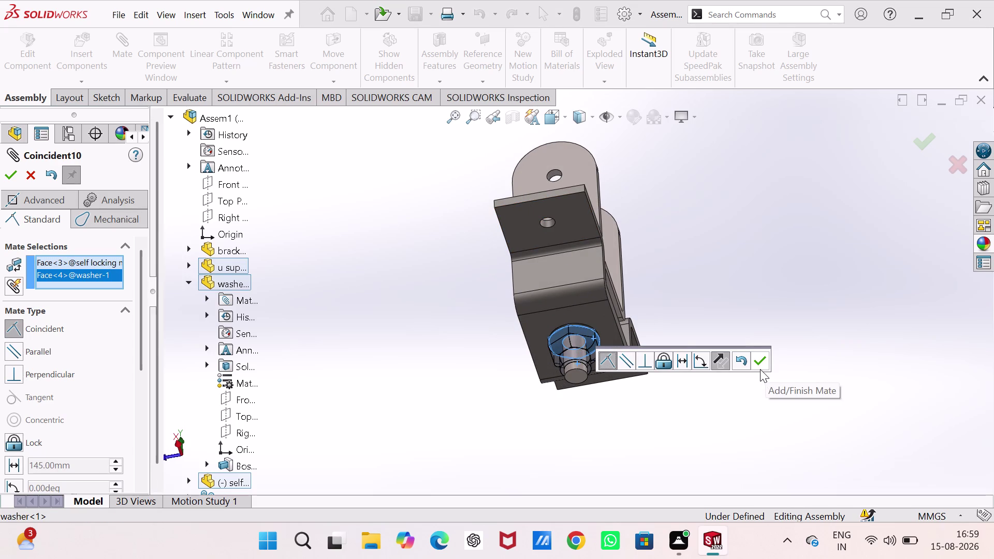
click(756, 355)
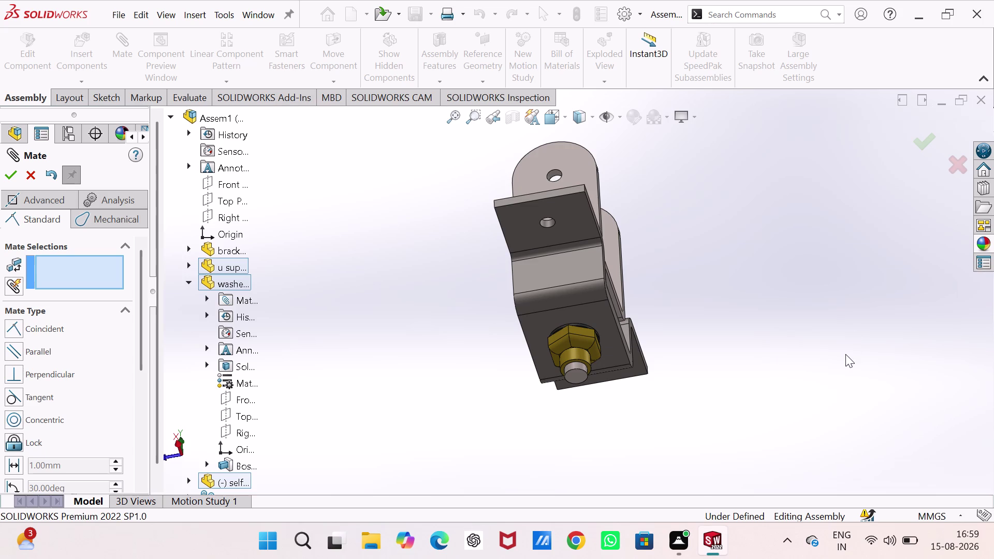
click(743, 231)
click(183, 278)
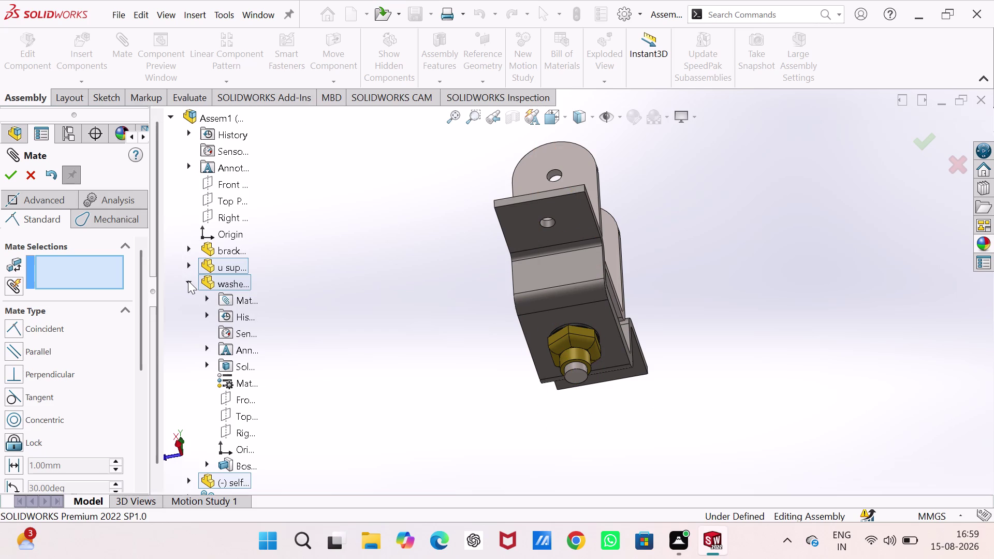
click(188, 280)
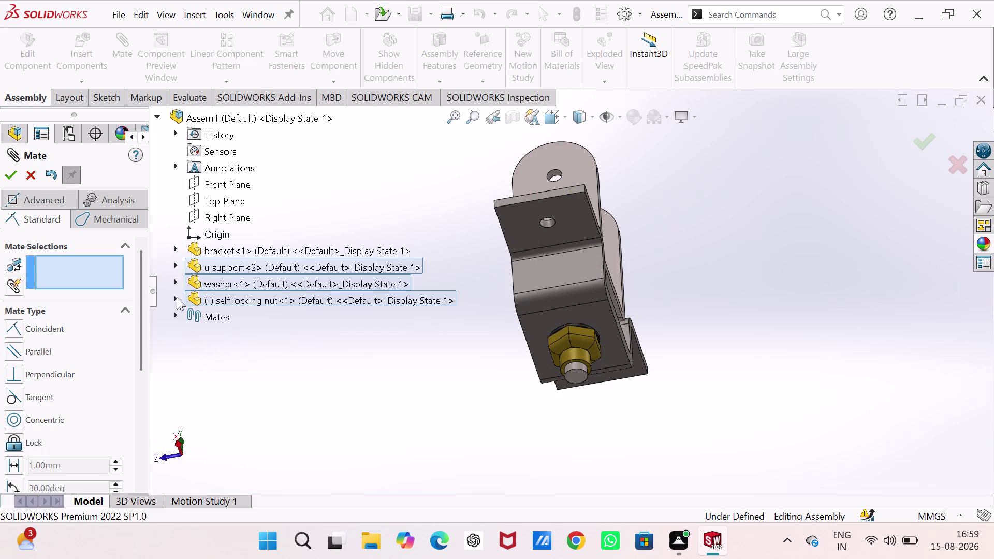
Mate the assembly Front Plane coincident with the self locking nut's Front Plane.
click(174, 297)
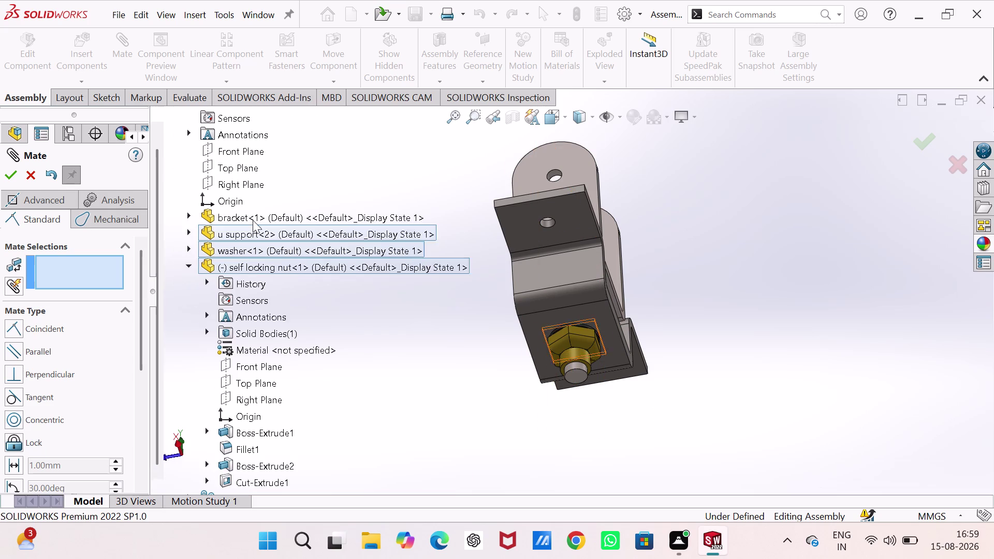
click(241, 152)
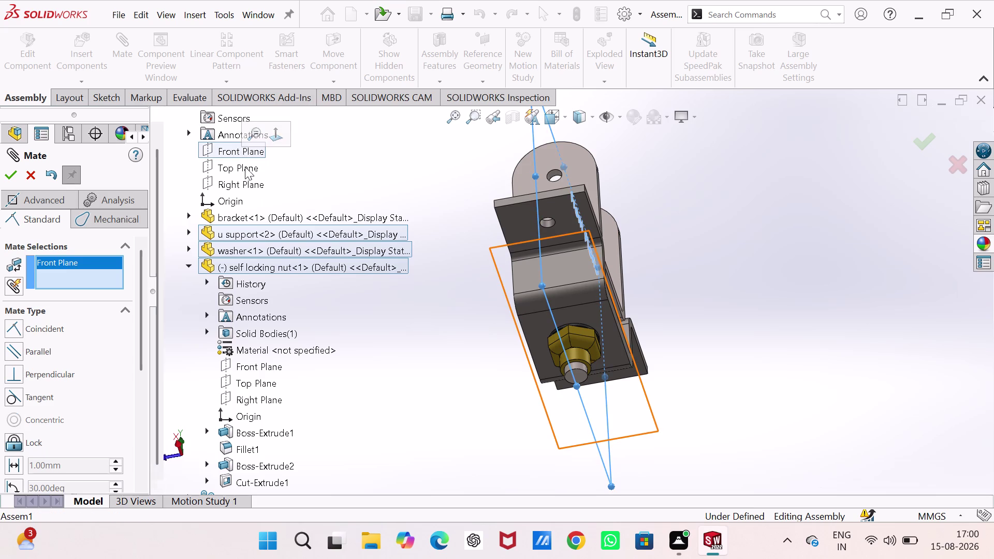
key(ctrl+7)
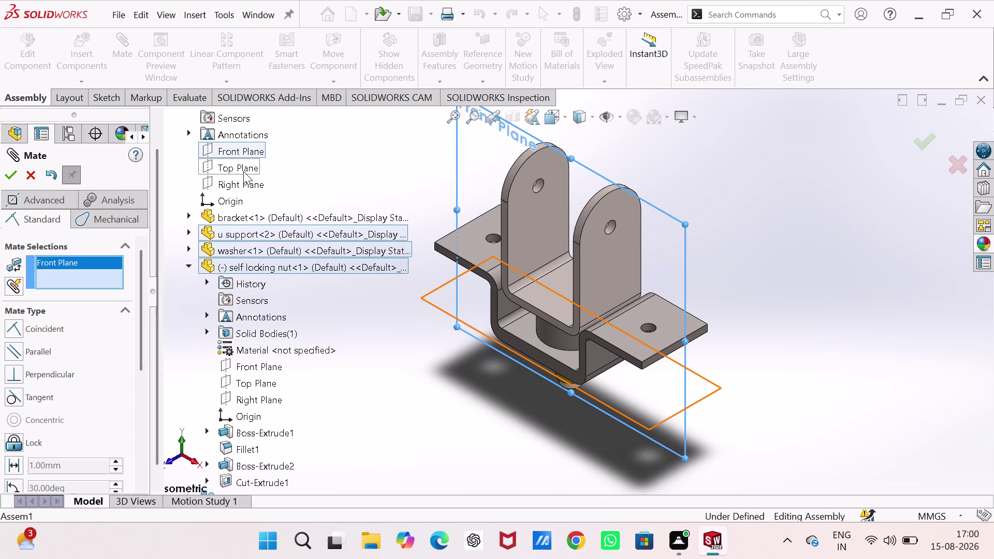
click(256, 359)
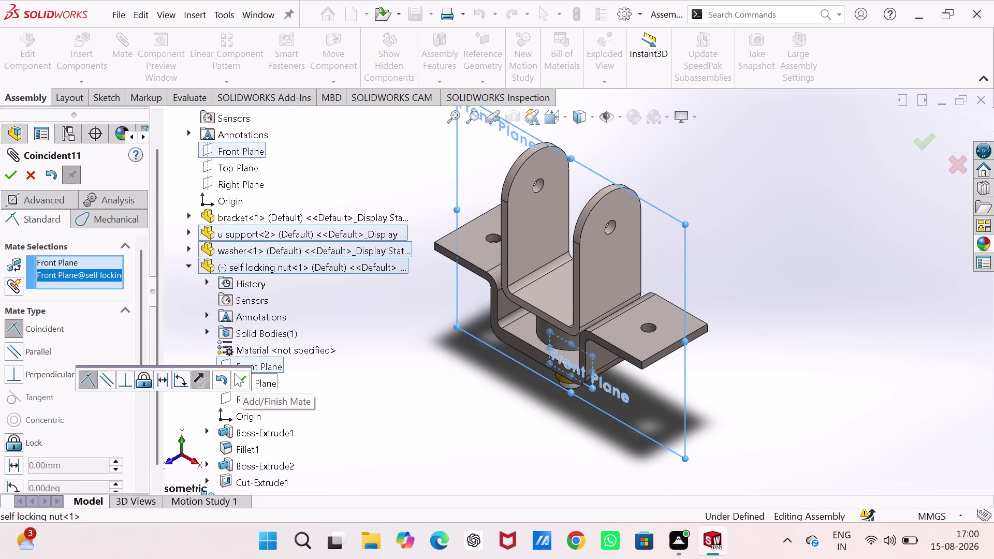
click(235, 373)
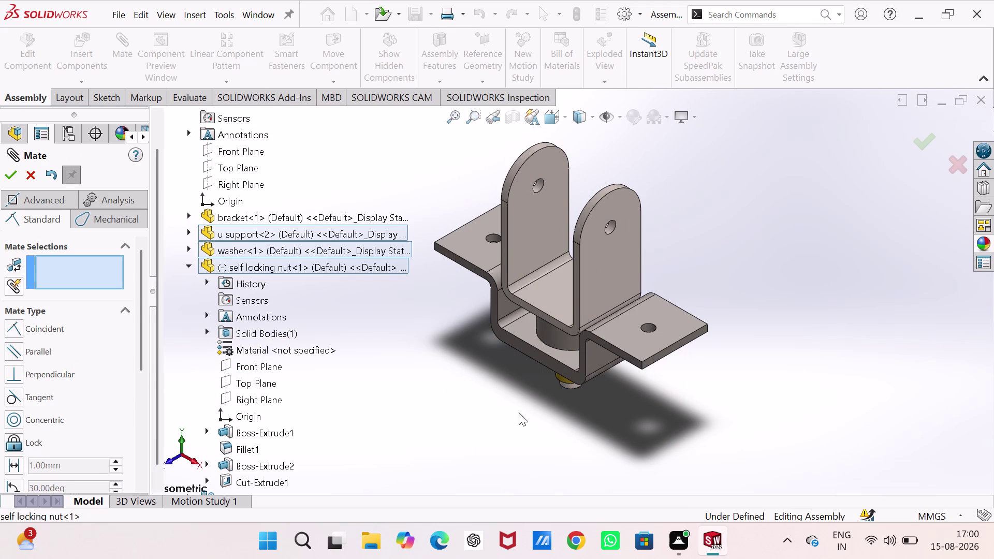
Attempt a mate between the assembly and nut Top Planes, then abandon it.
click(251, 167)
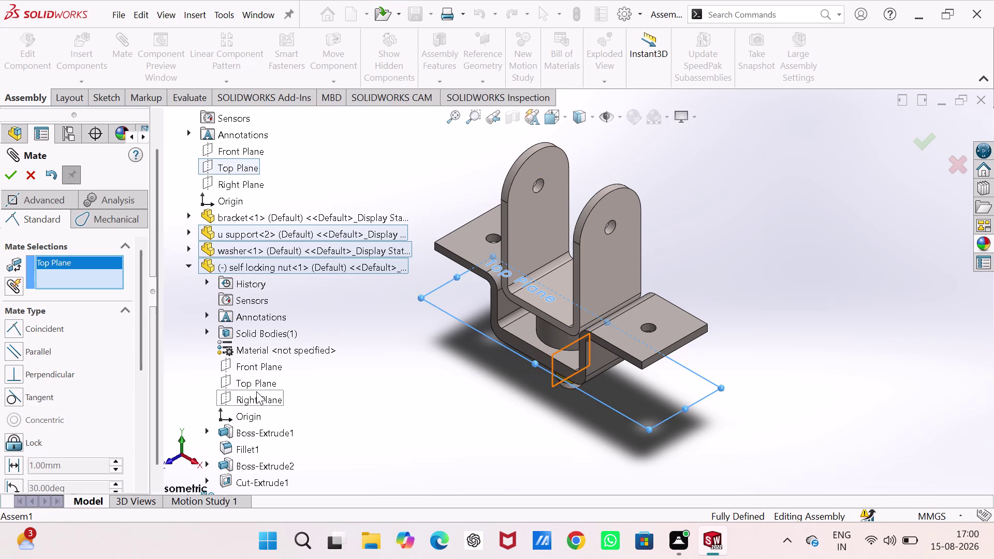
click(260, 376)
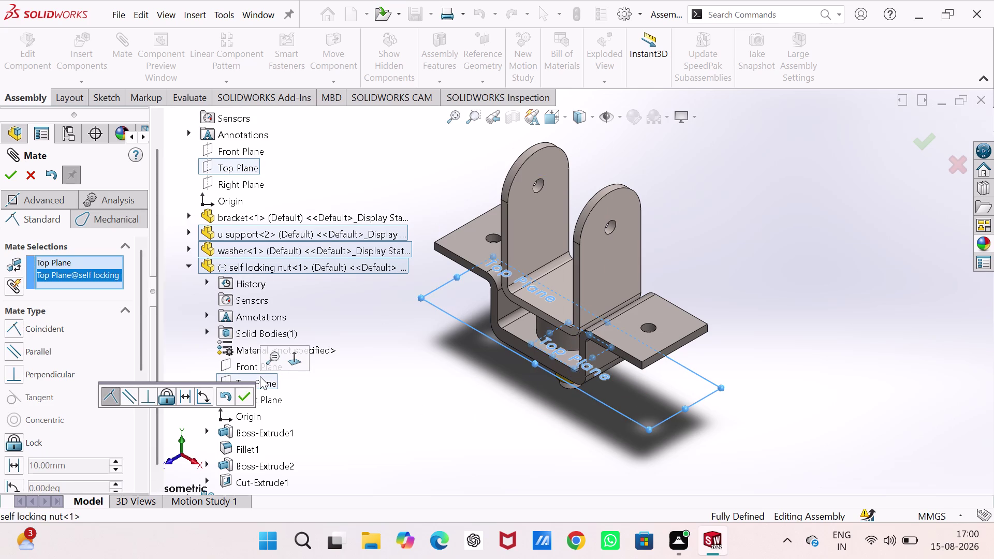
click(247, 397)
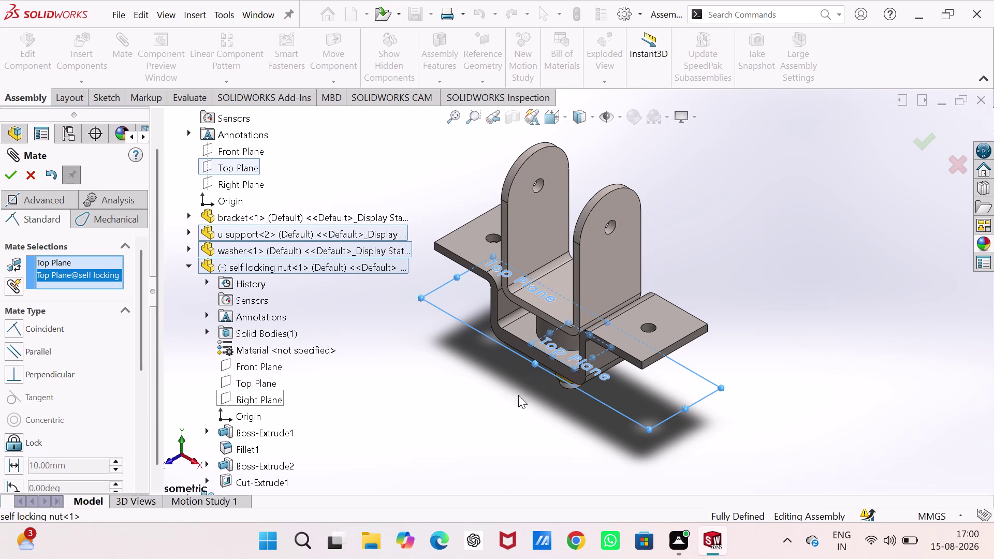
click(12, 179)
click(32, 174)
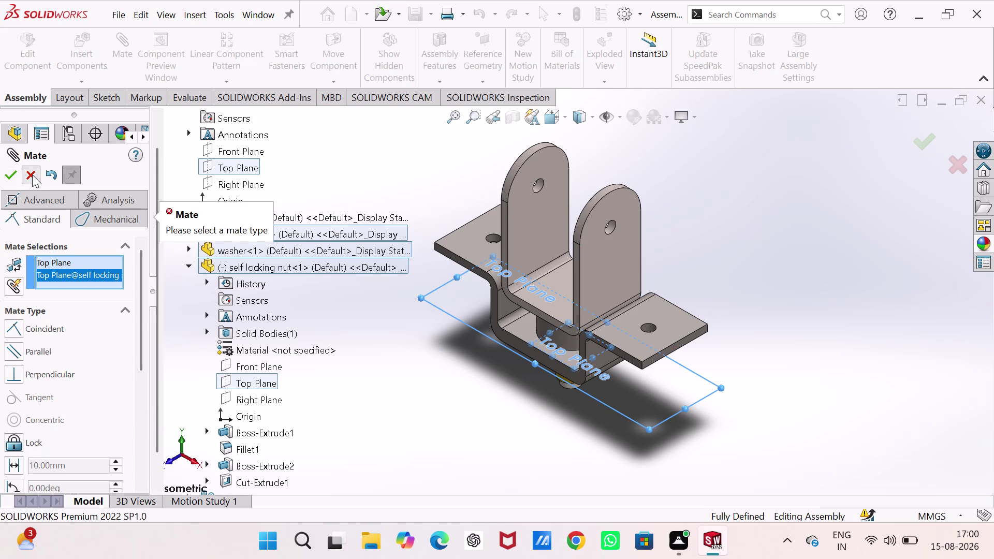
click(361, 207)
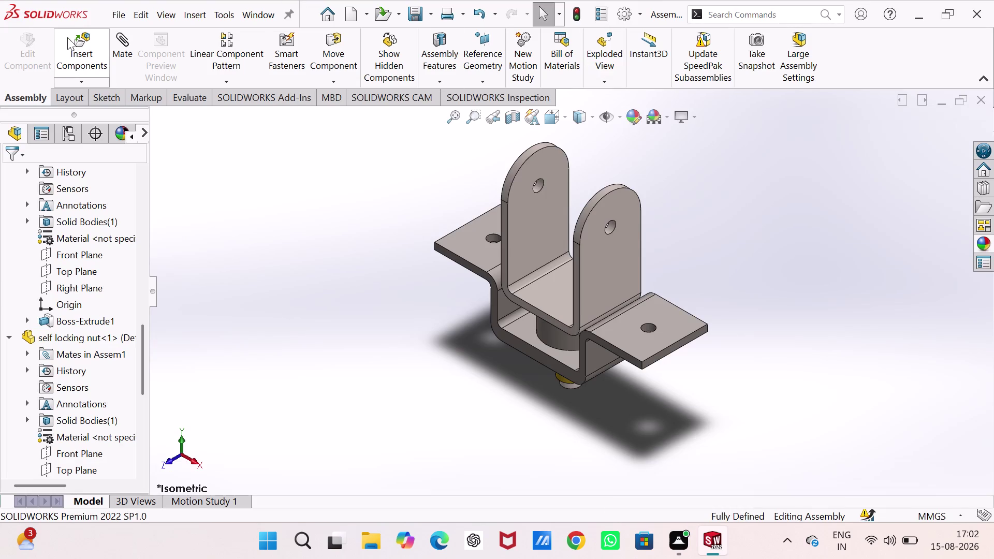
Start Insert Components to list the open parts: bracket, bush, castel nut, hexa bolt, pivot.
click(77, 40)
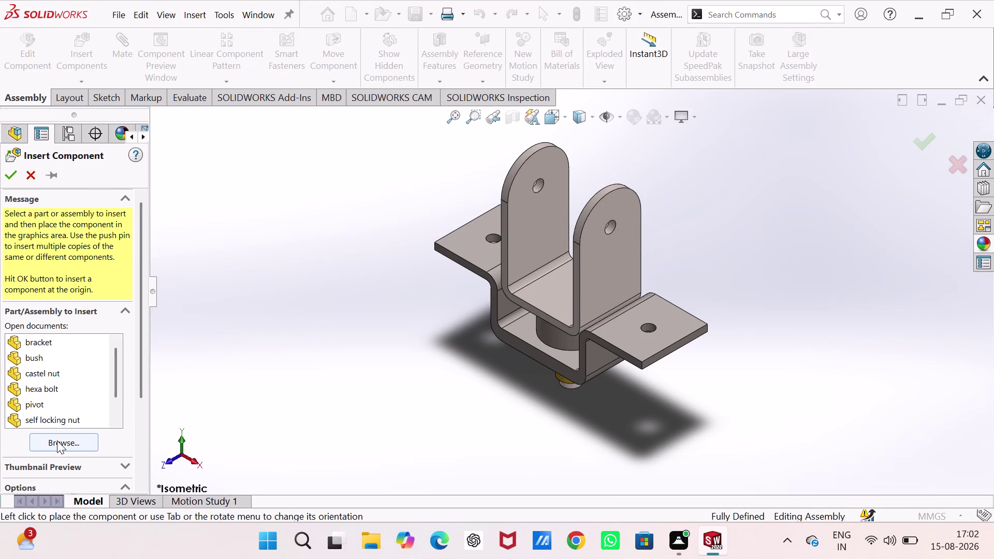
Browse to the pivot part, load it and rotate it 90° for placement.
click(56, 441)
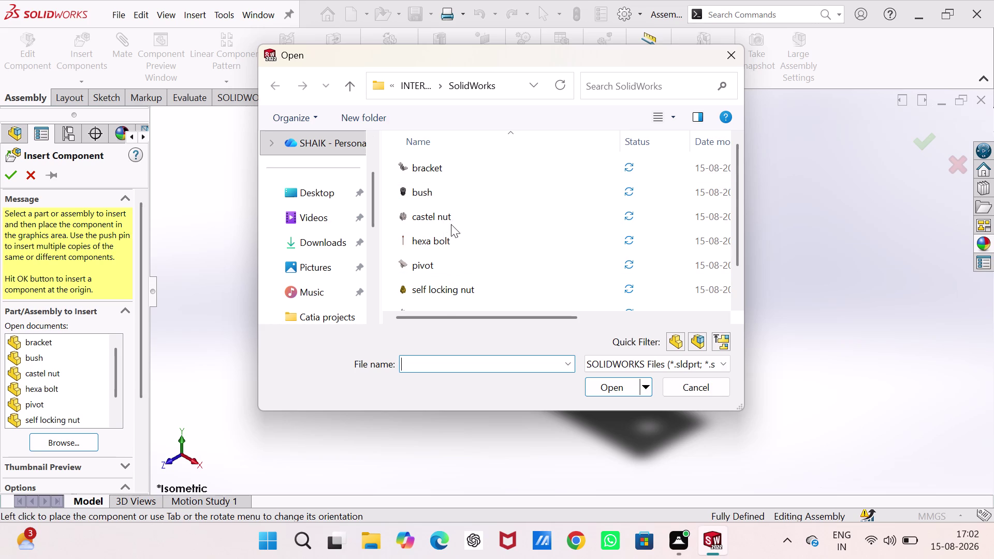
scroll(down, 3)
click(450, 226)
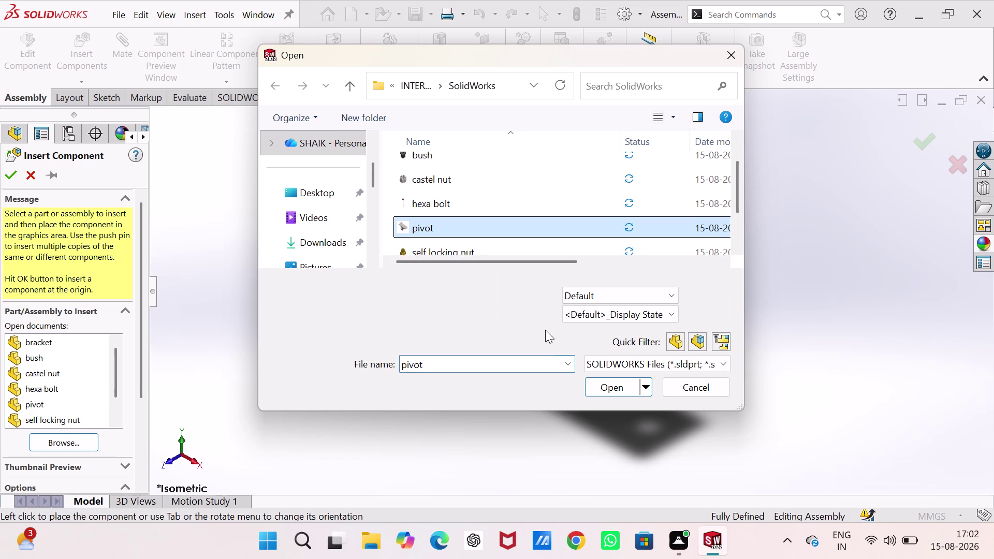
click(620, 388)
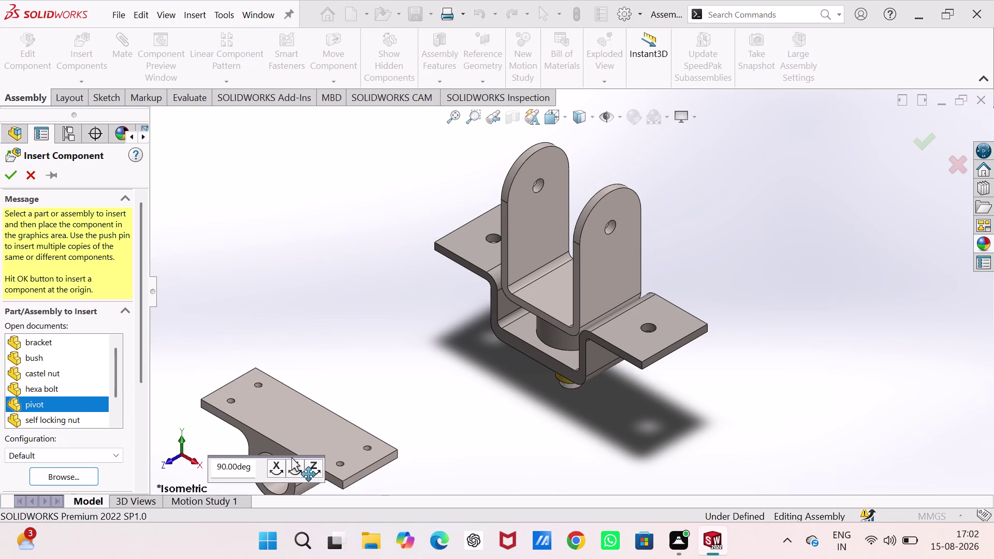
click(297, 468)
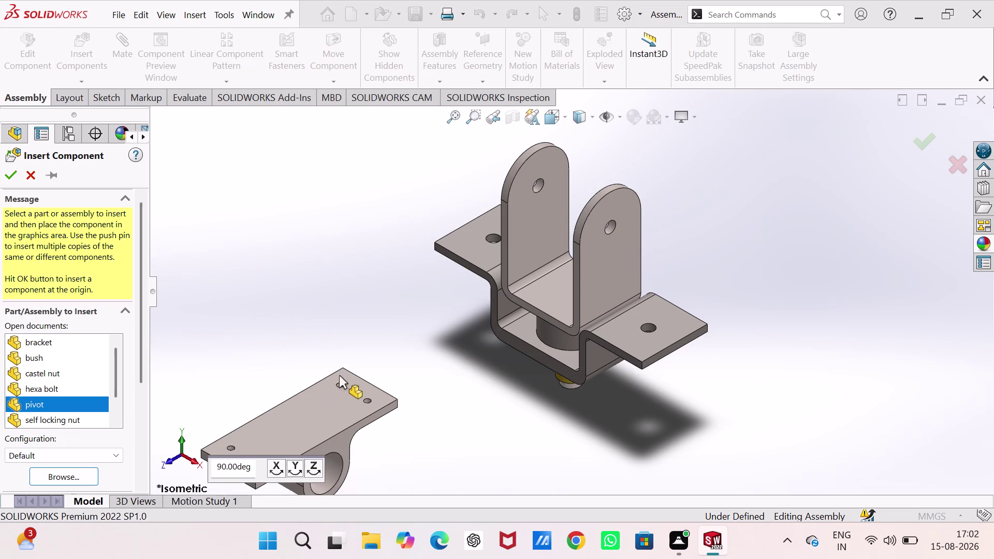
Drop the pivot beside the U support and browse for another part file.
click(352, 257)
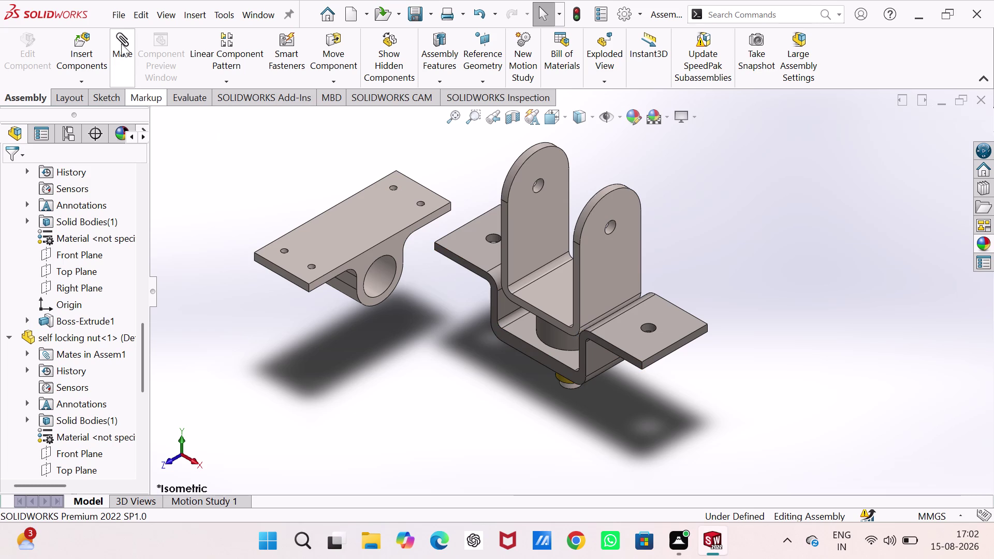
click(88, 54)
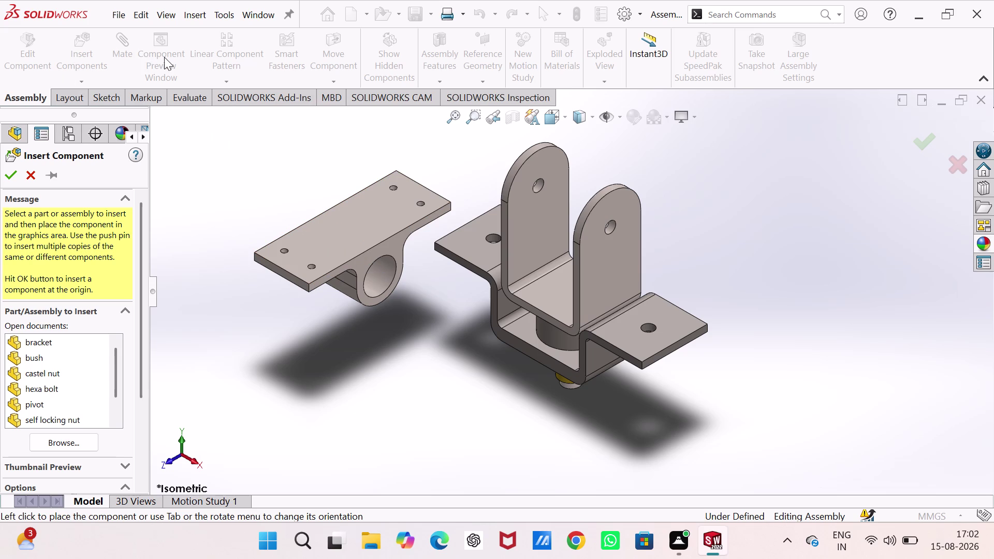
click(68, 438)
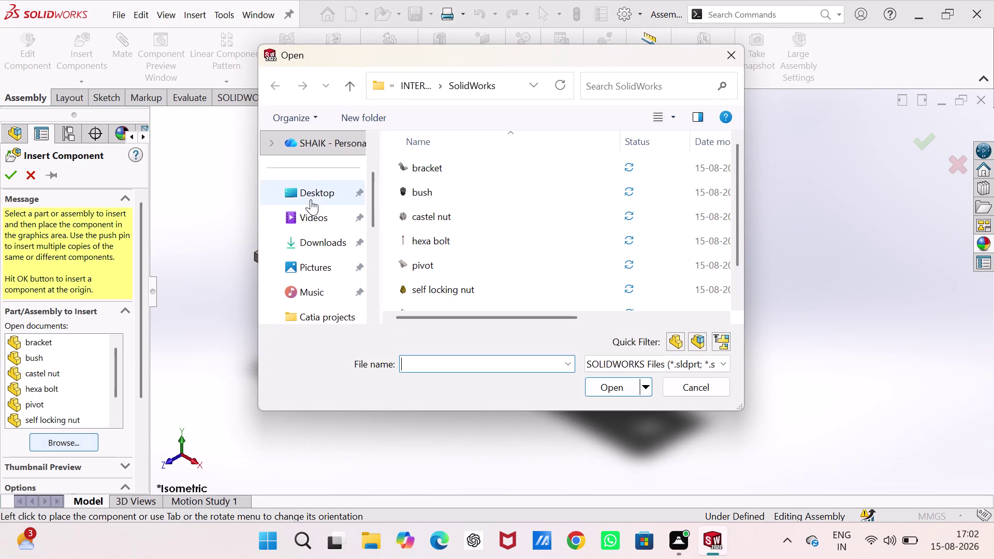
scroll(down, 3)
scroll(down, 3)
scroll(down, 3)
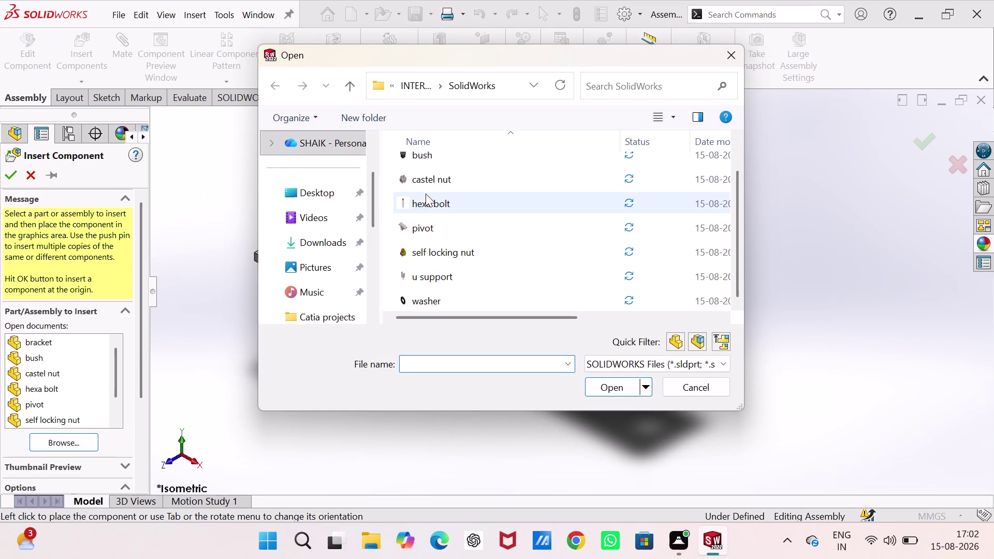
click(434, 154)
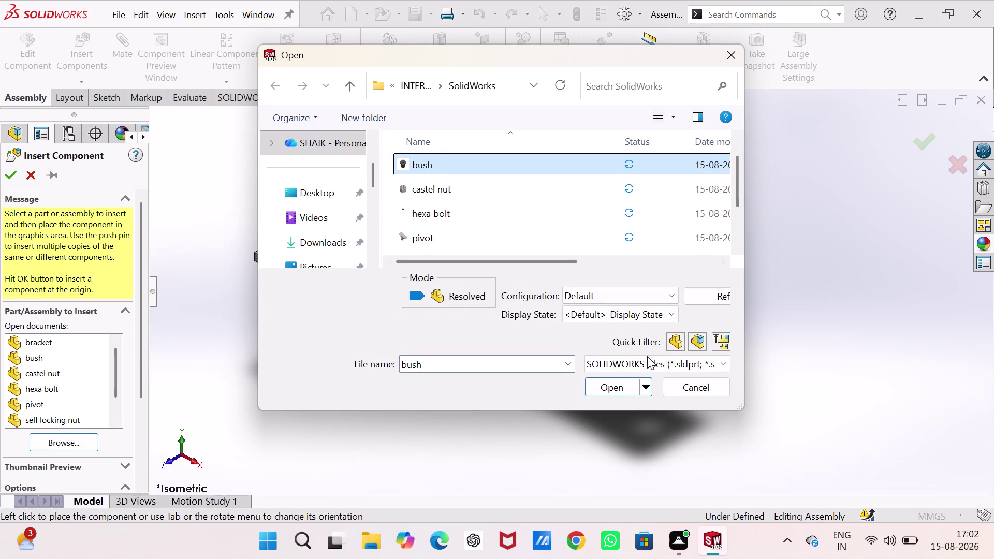
click(624, 386)
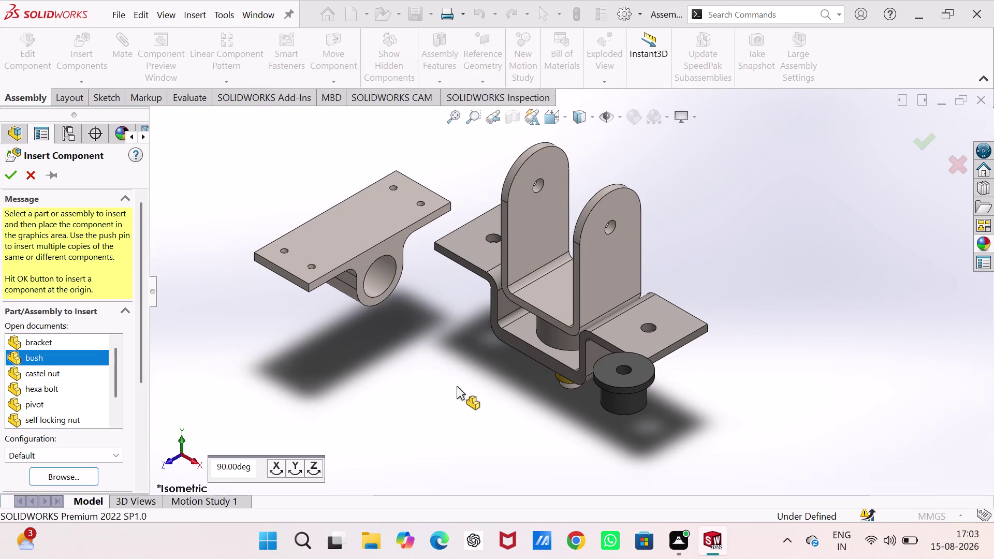
click(439, 395)
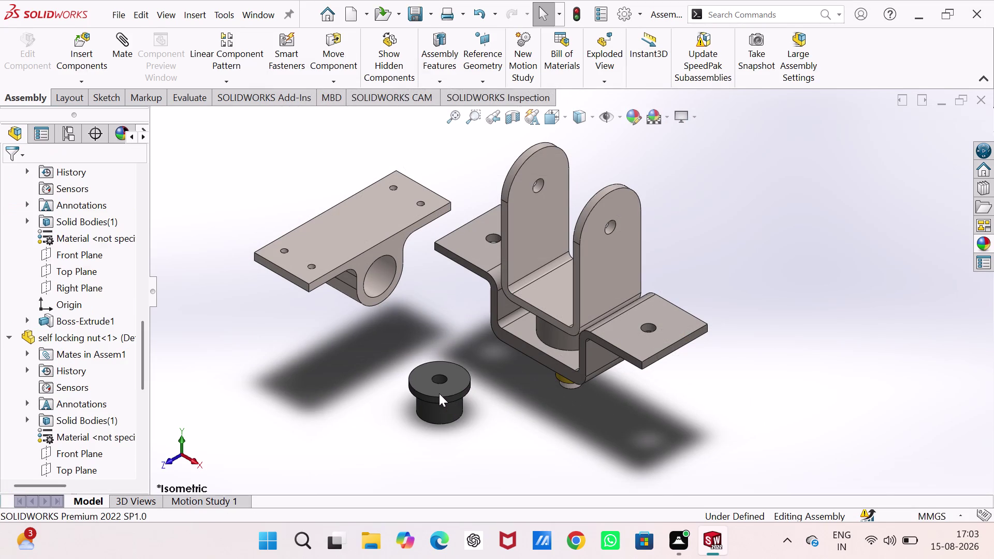
drag(442, 400, 320, 384)
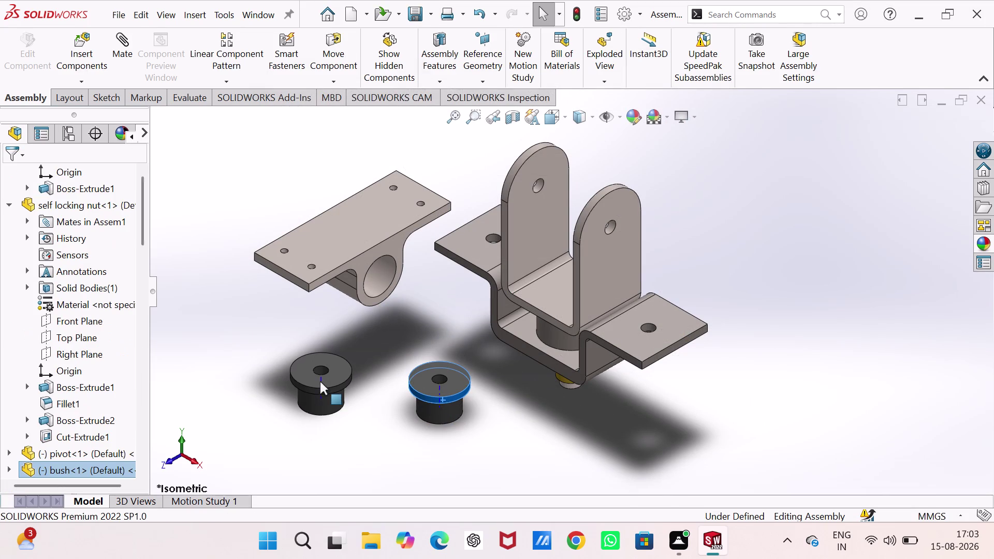
click(429, 321)
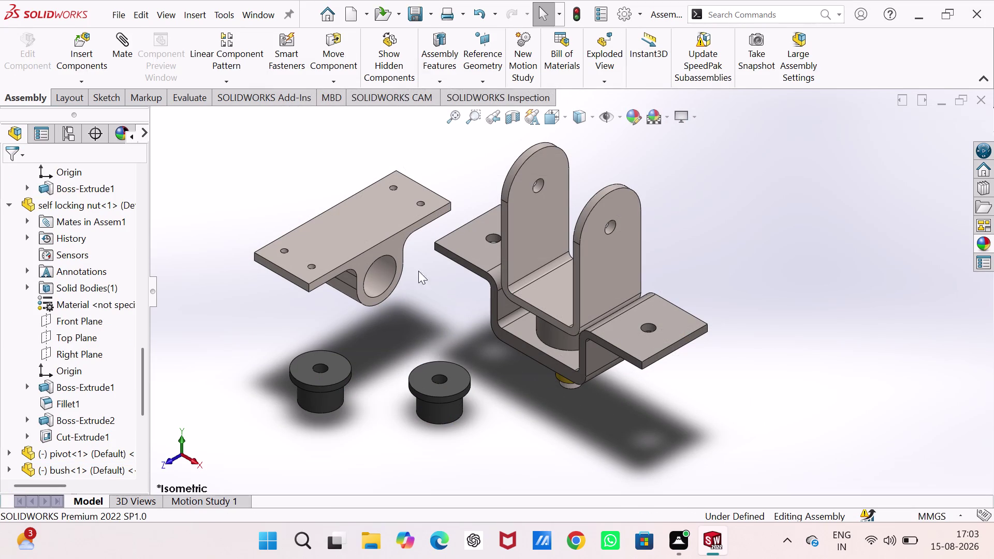
scroll(down, 3)
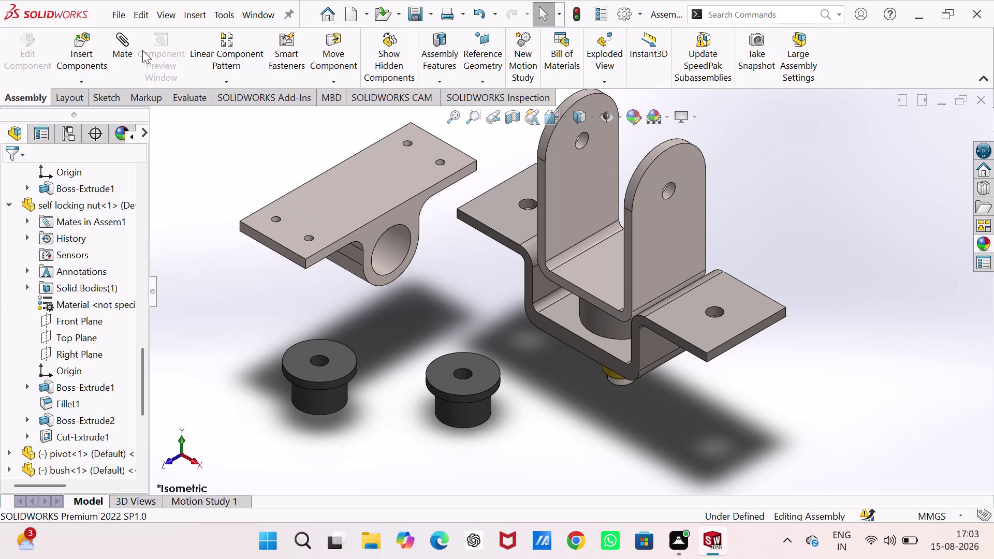
click(119, 42)
Mate the pivot bore and the second bush's cylindrical face as Concentric.
click(396, 242)
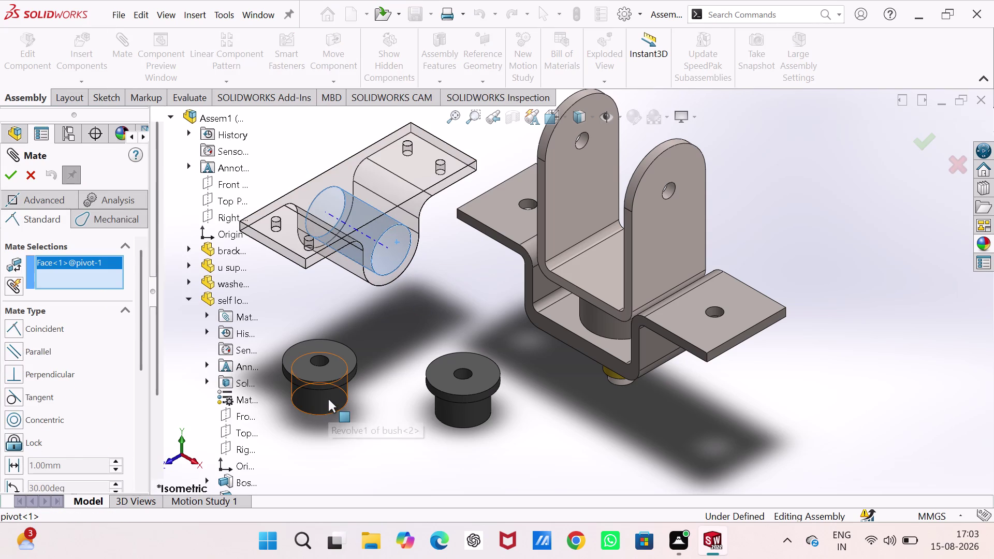
click(329, 399)
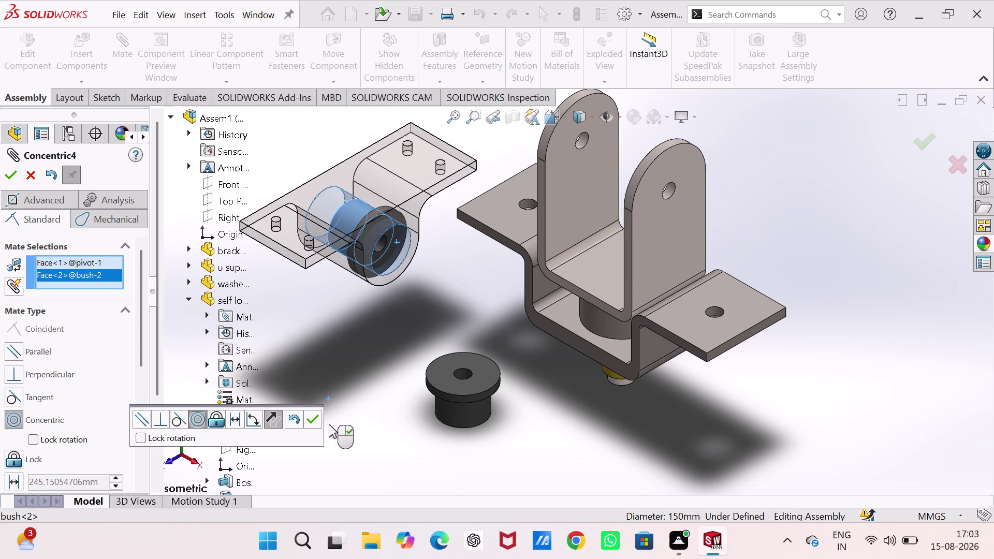
click(316, 417)
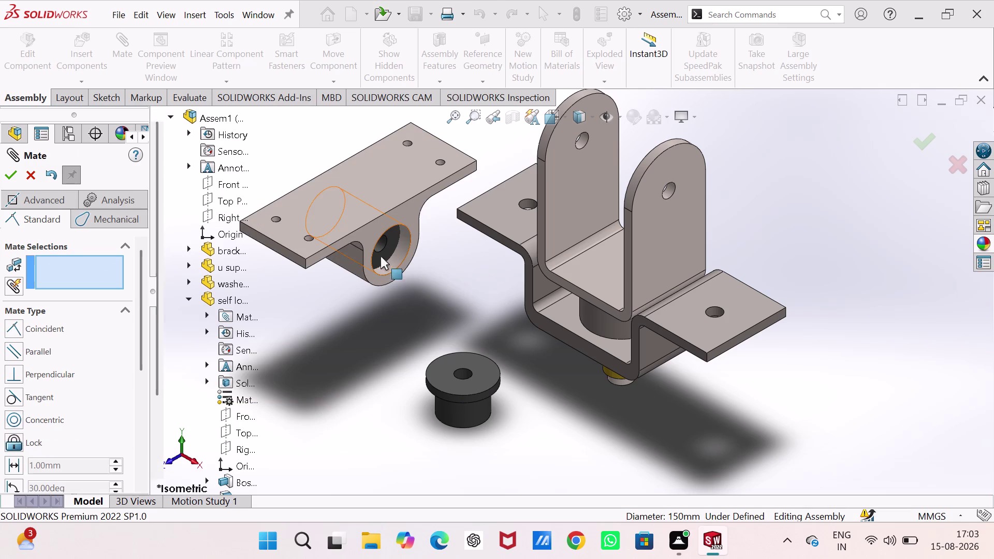
Drag around the bush, then cancel the unfinished mate setup.
drag(380, 251, 426, 296)
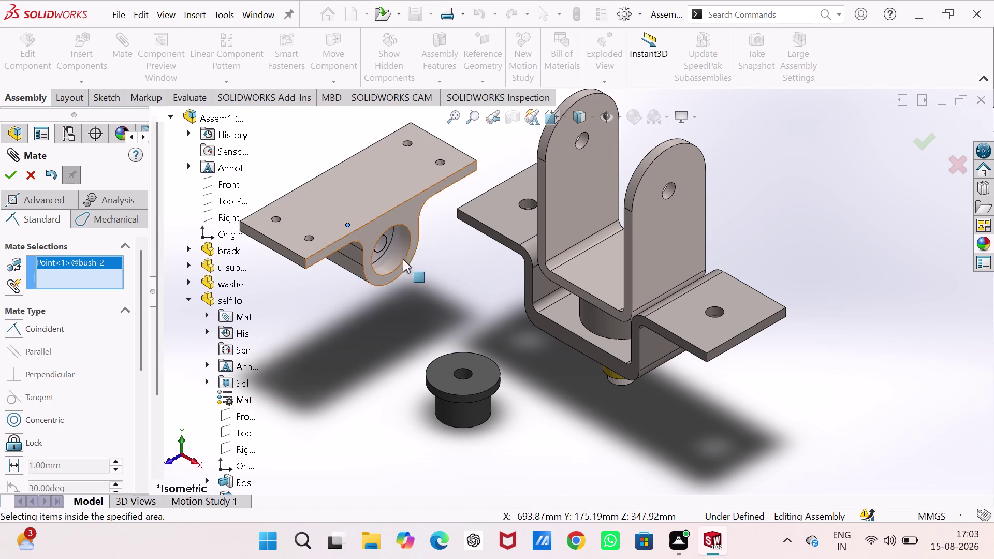
drag(388, 235, 410, 264)
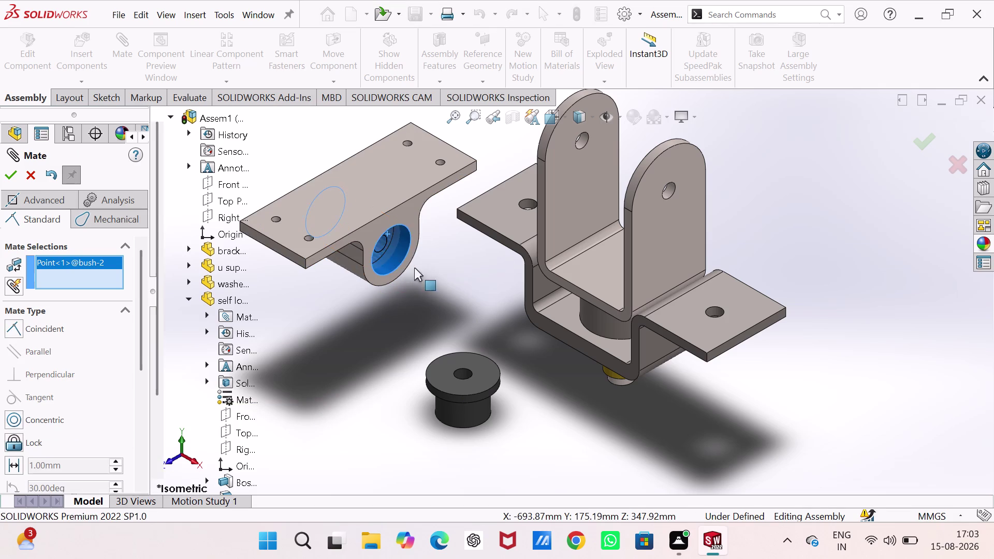
drag(410, 264, 316, 212)
click(375, 302)
key(Escape)
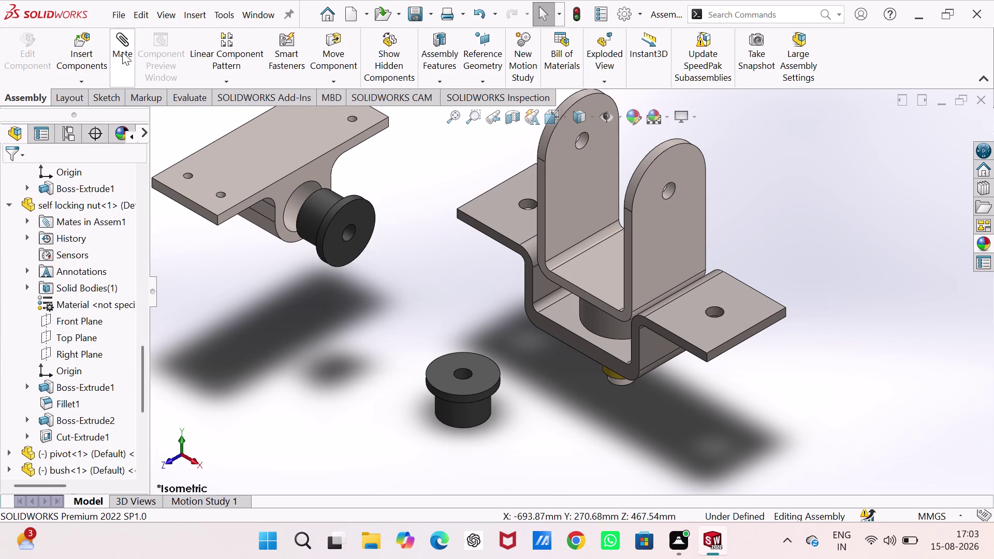
click(123, 52)
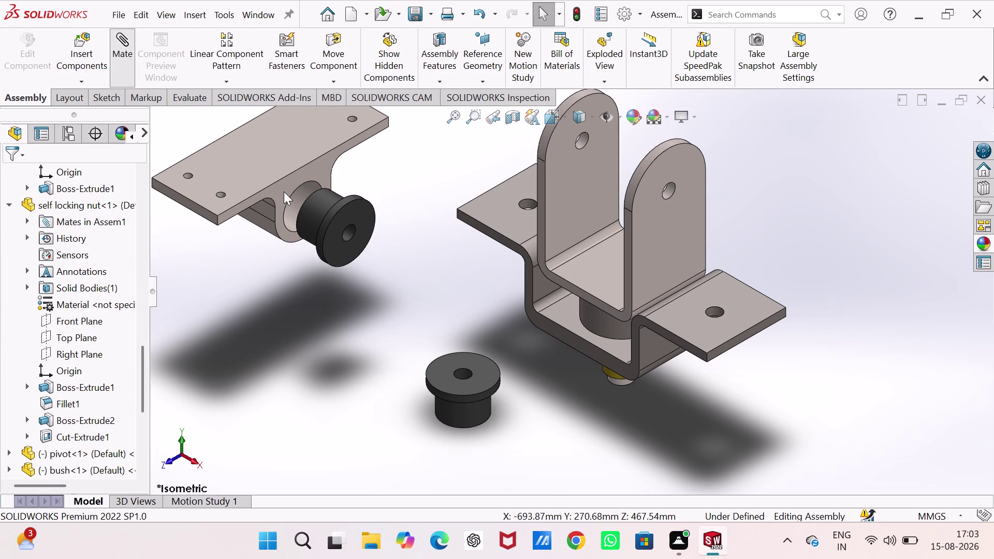
Coincident-mate the pivot plate's face with the bush's end face so it seats flush.
click(285, 198)
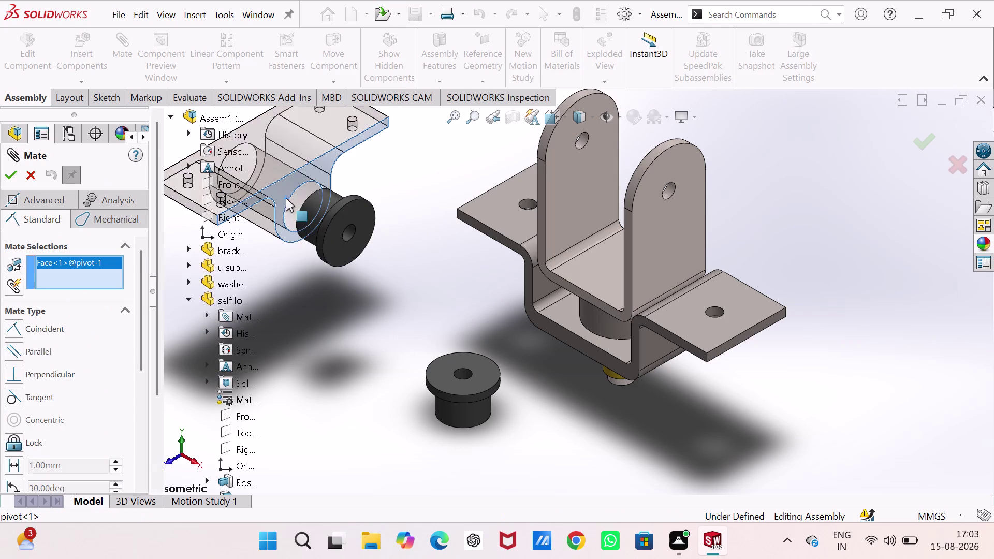
middle_drag(314, 252, 399, 291)
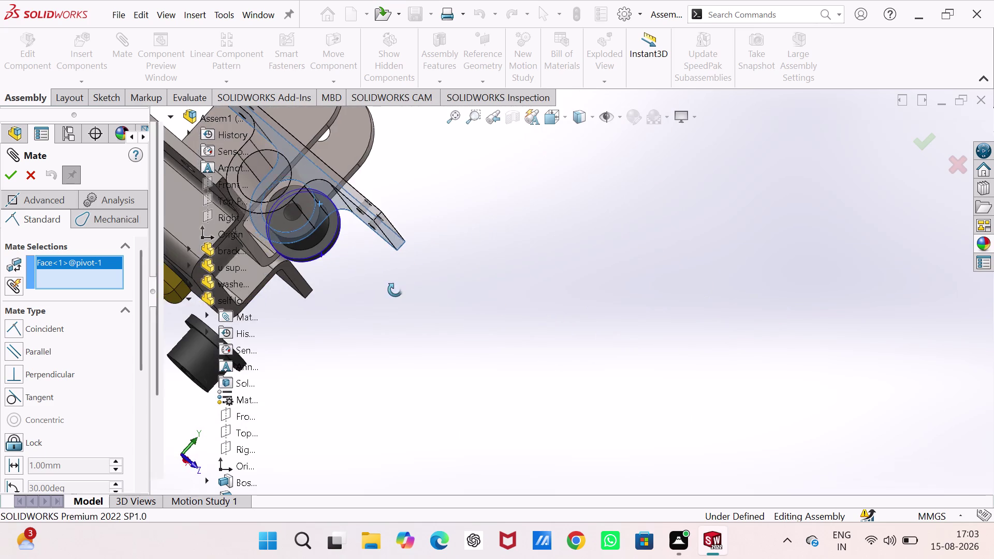
middle_drag(400, 291, 394, 289)
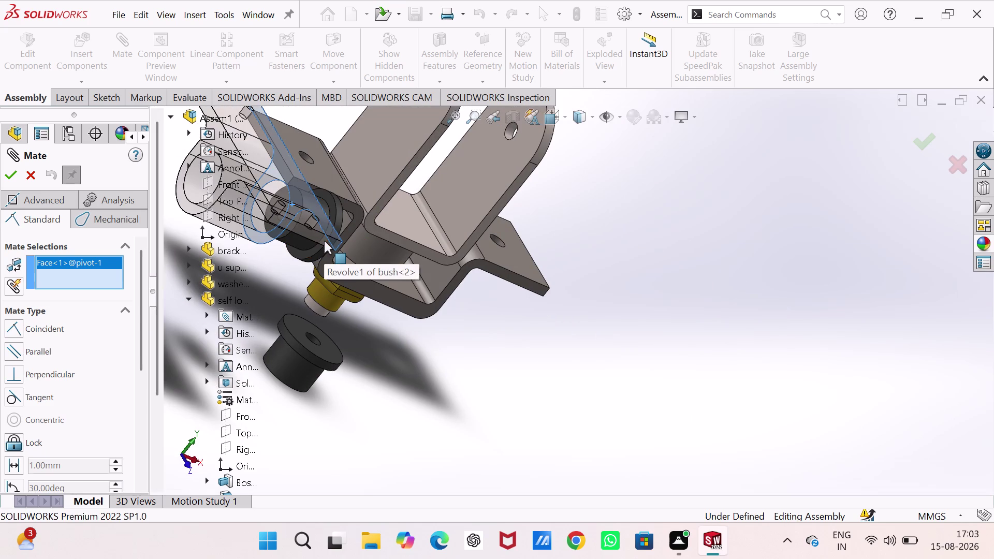
click(323, 239)
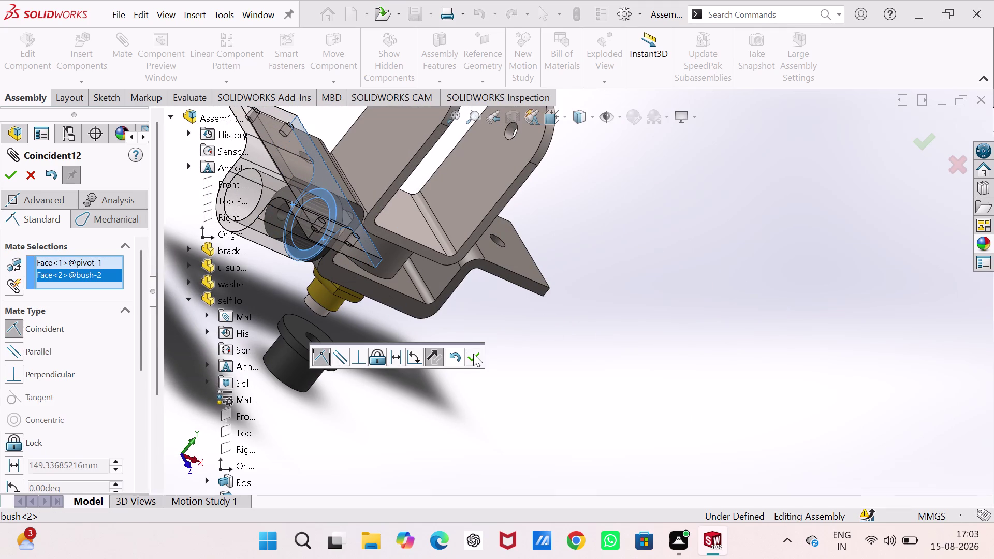
click(473, 353)
key(ctrl+7)
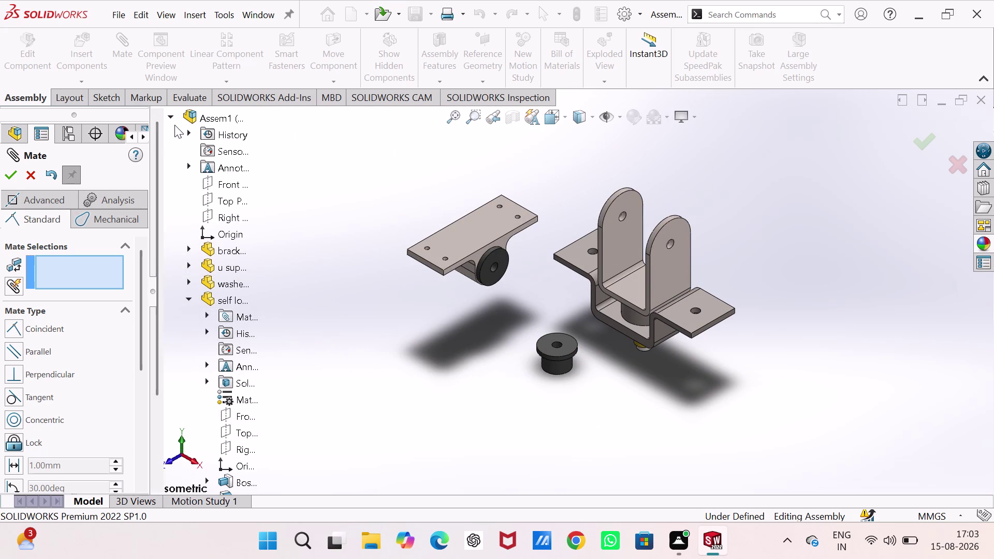
click(206, 184)
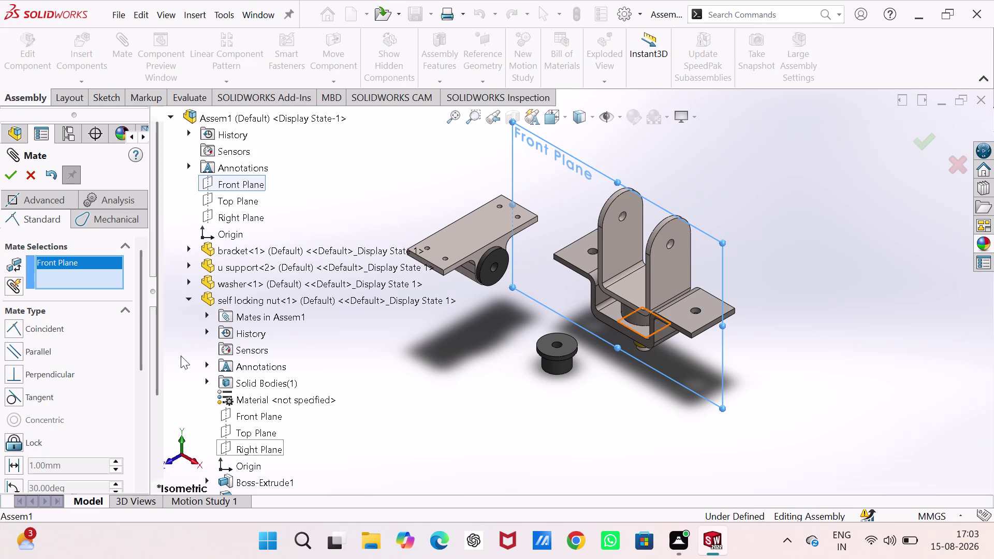
Mate the assembly Front Plane coincident with bush<2> Front Plane.
click(188, 297)
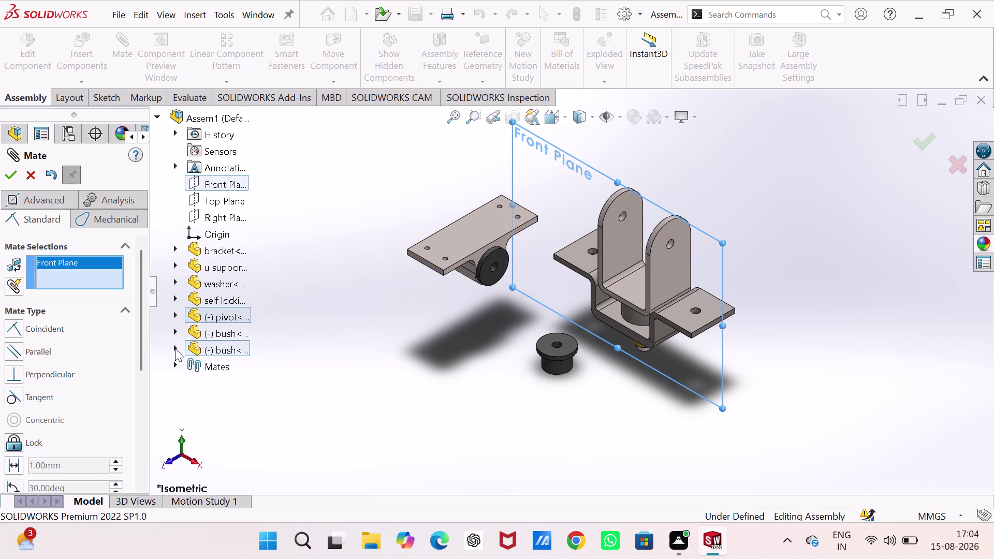
click(174, 348)
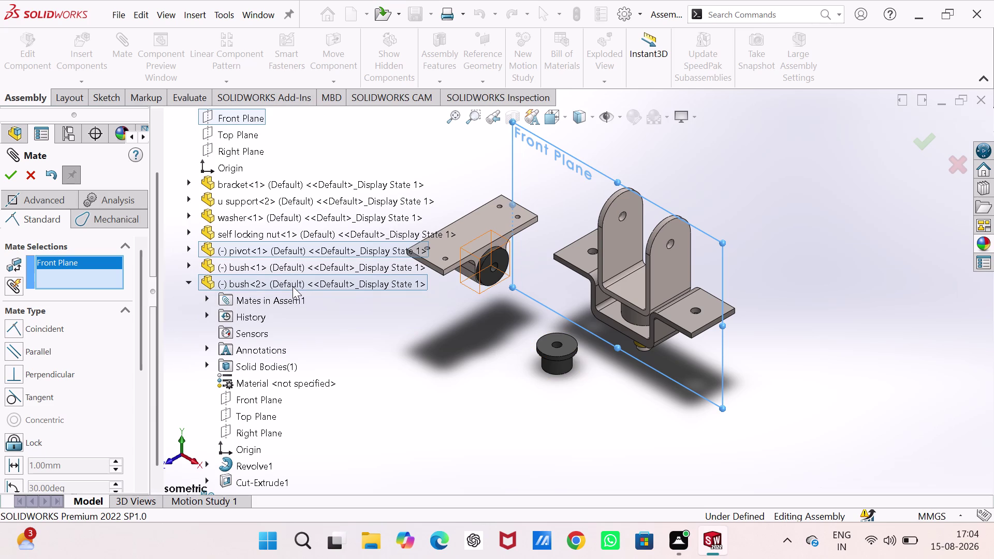
click(259, 397)
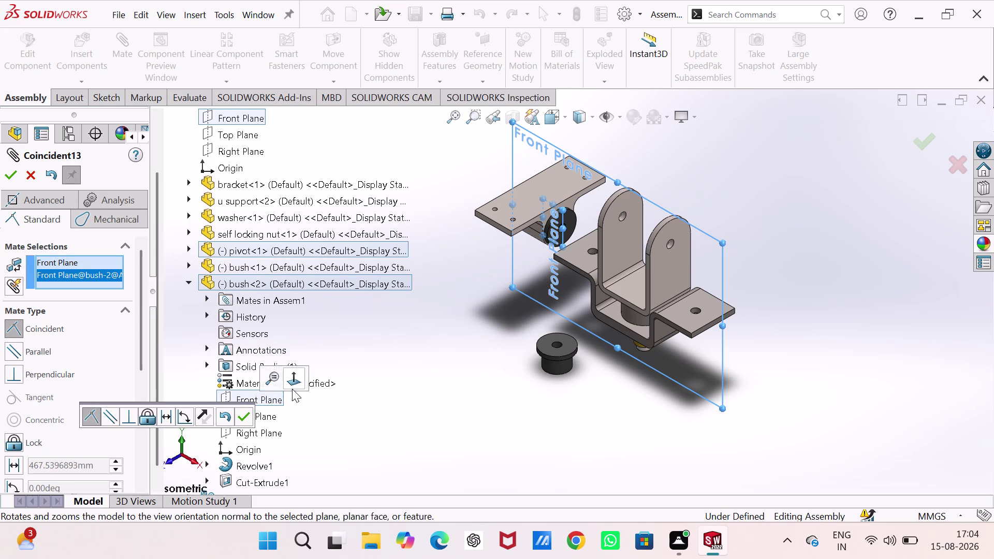
click(245, 416)
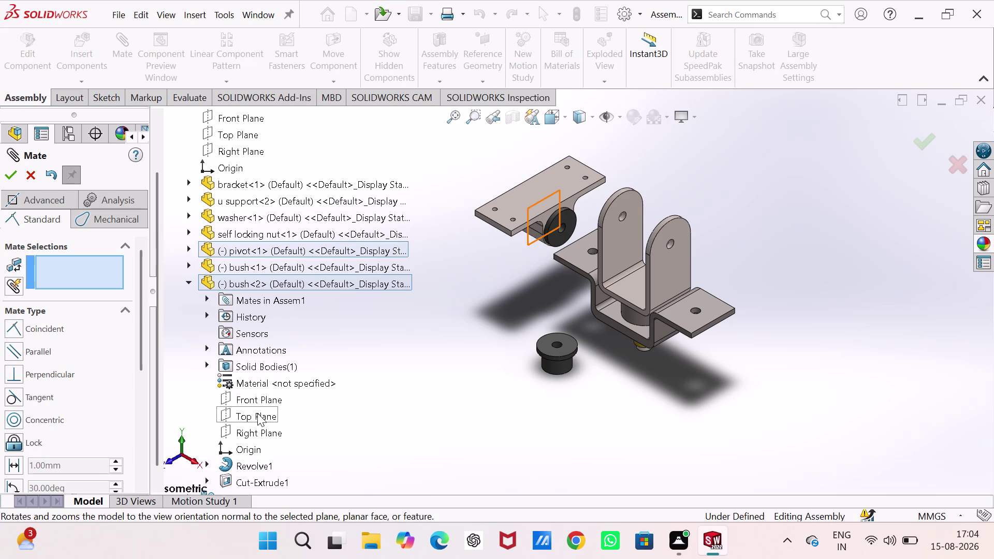
Mate bush<2> Top Plane coincident with the assembly Right Plane and close mating.
click(257, 413)
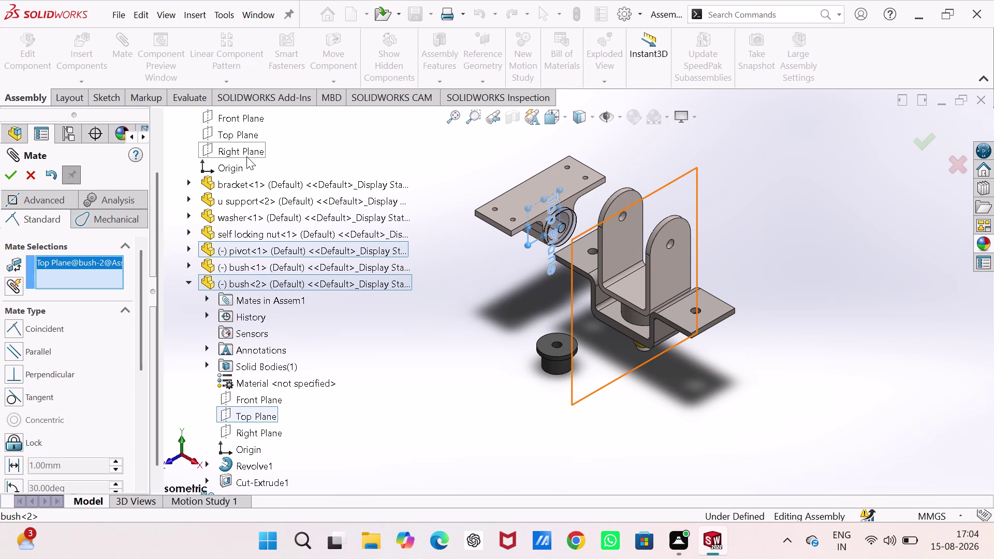
click(247, 156)
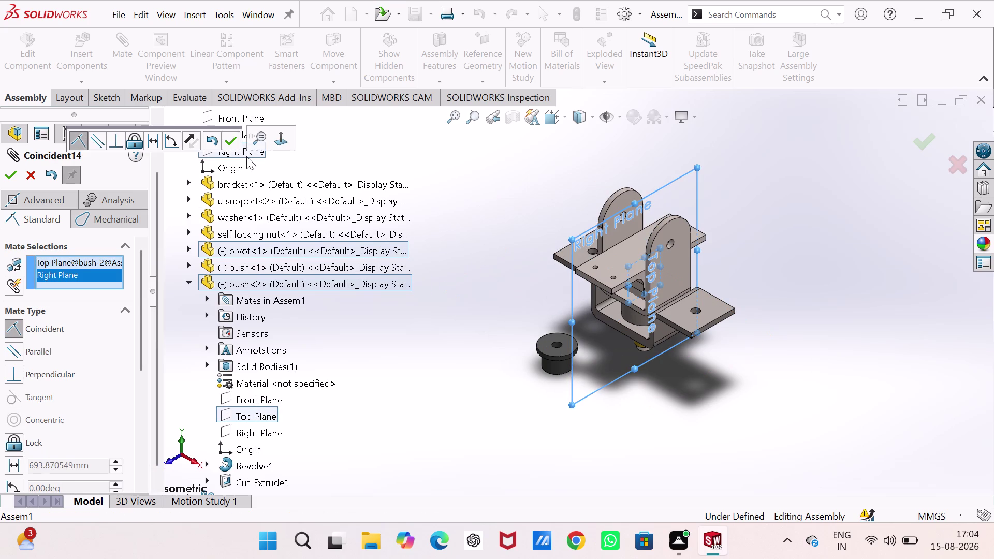
click(236, 138)
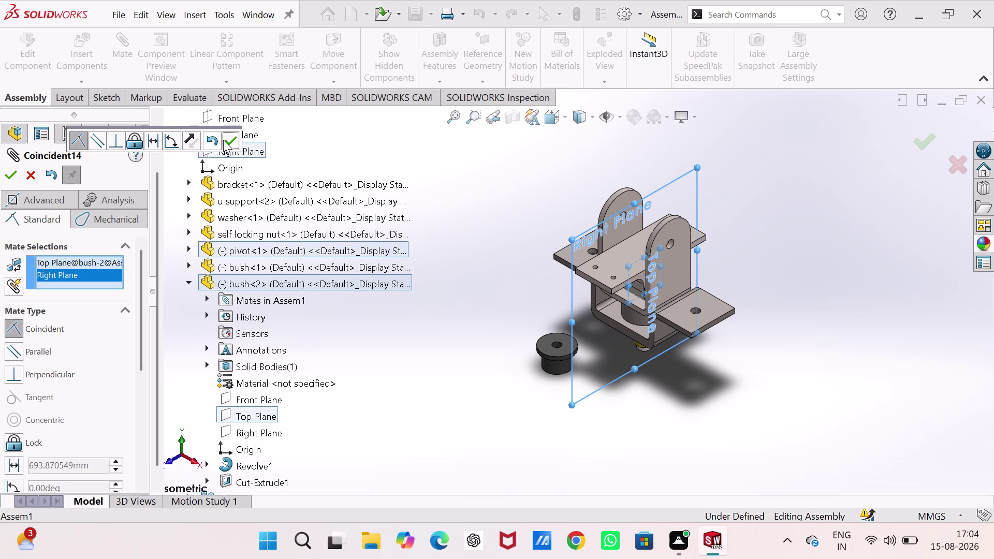
click(229, 140)
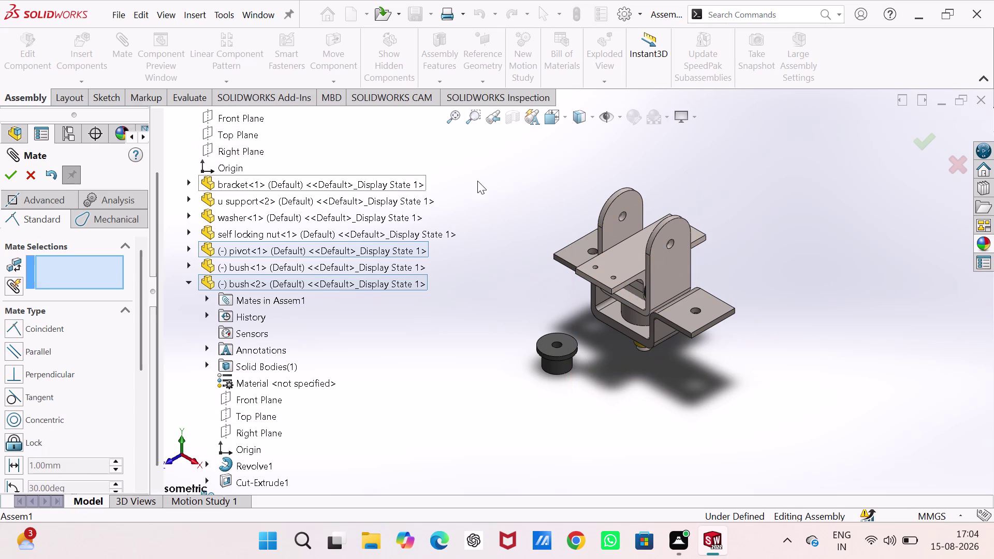
key(Escape)
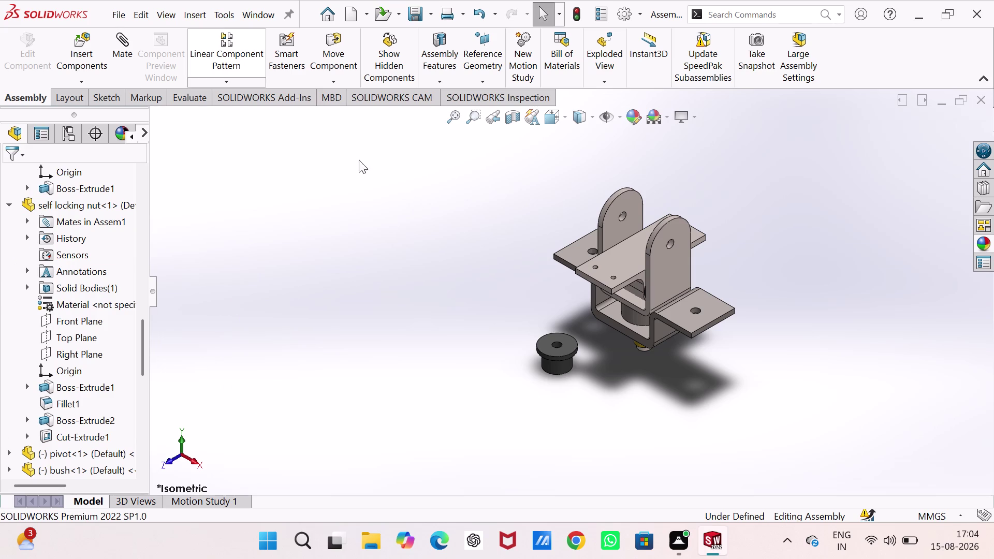
drag(624, 265, 610, 196)
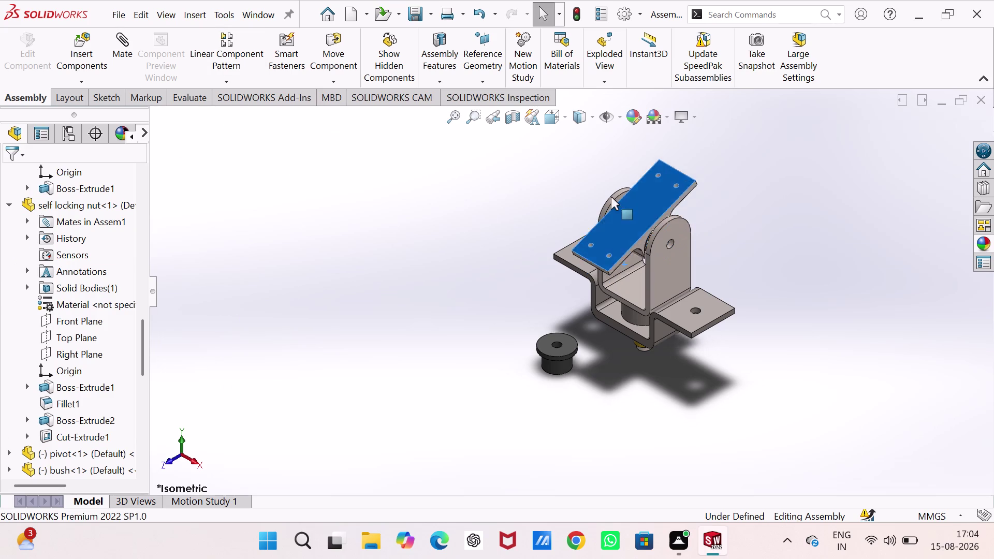
Swing the pivot plate flat above the support, then begin a mate on the loose bush's face.
drag(610, 196, 626, 168)
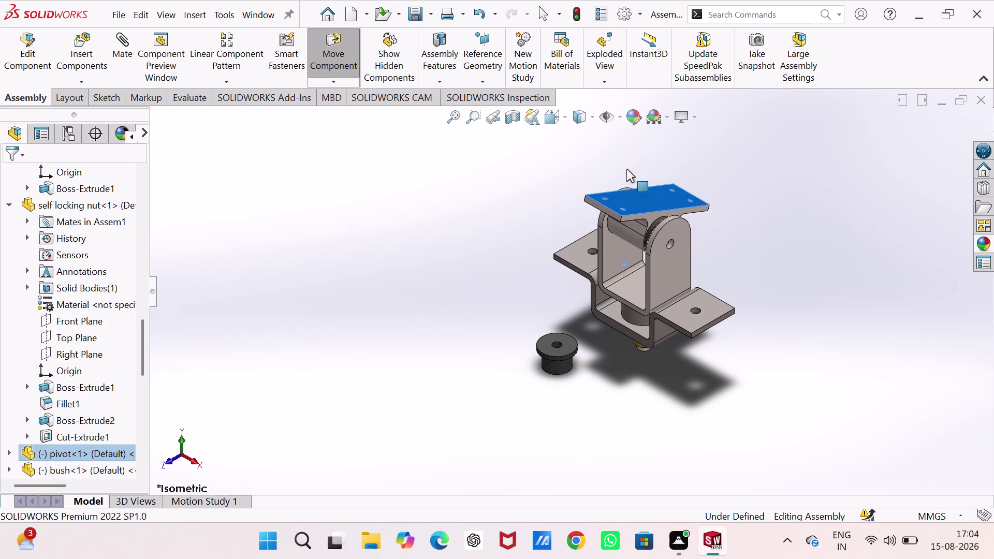
drag(626, 169, 619, 127)
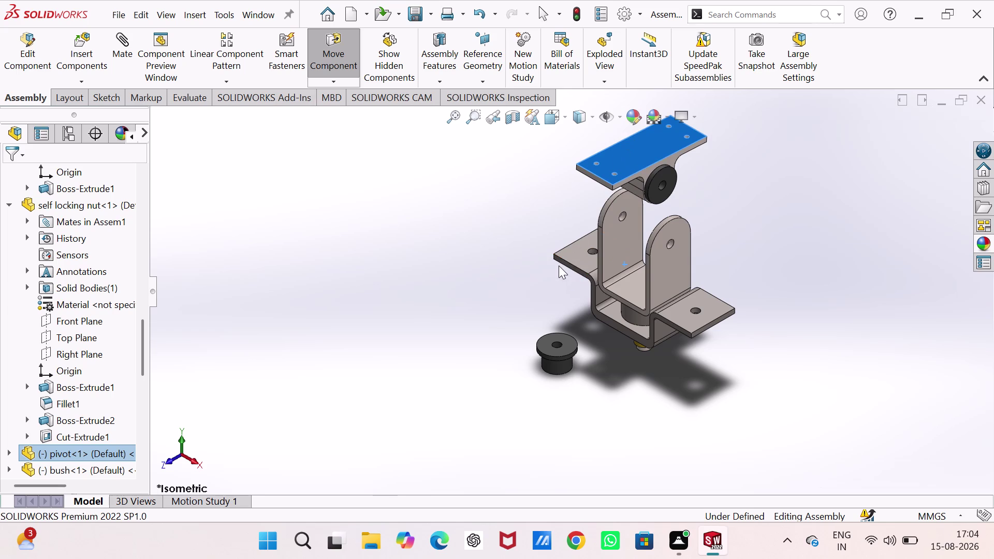
middle_drag(558, 265, 640, 384)
scroll(down, 3)
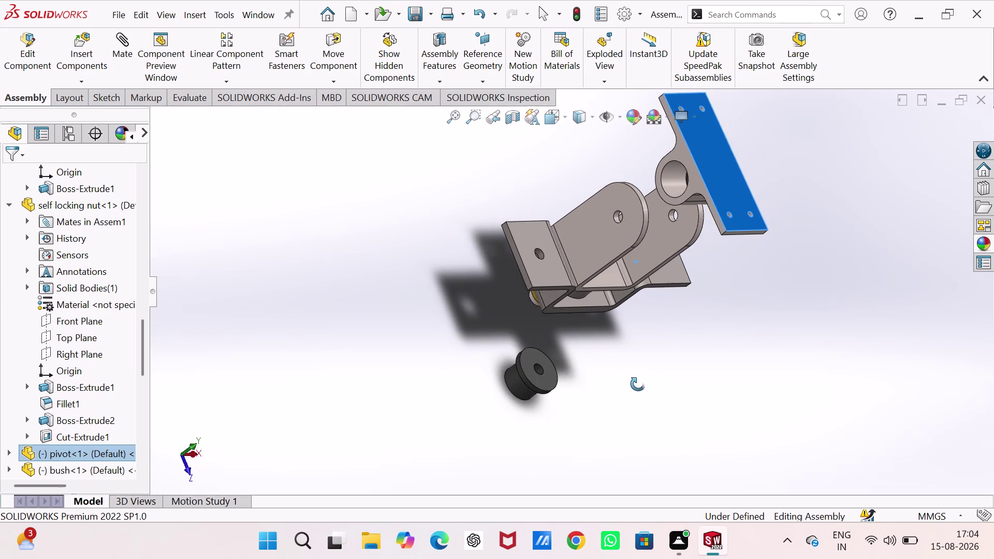
middle_drag(640, 384, 638, 384)
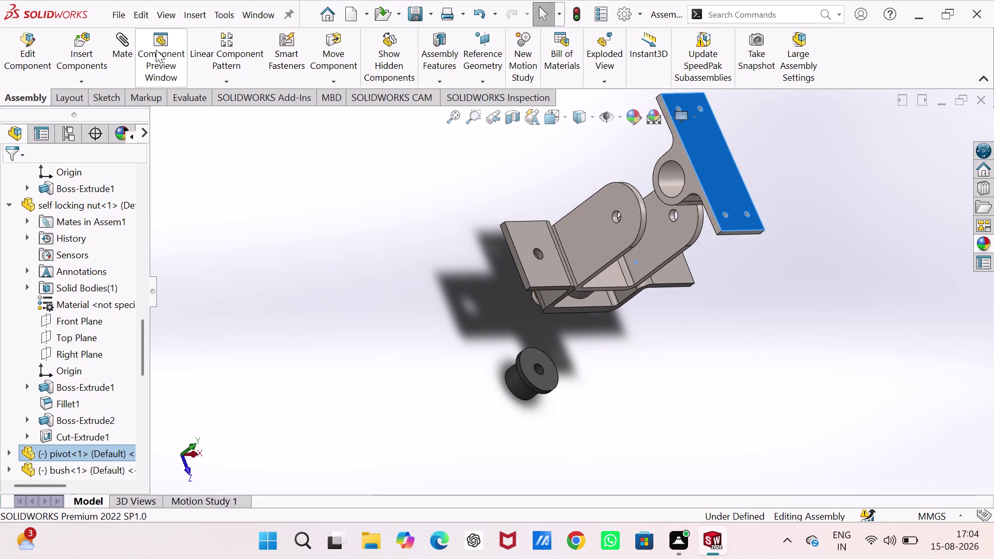
click(128, 33)
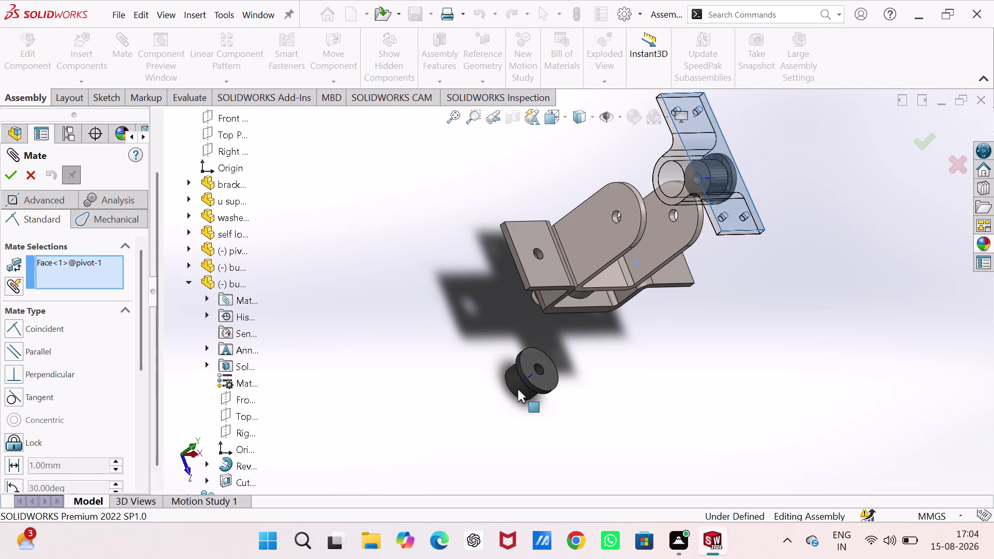
click(518, 390)
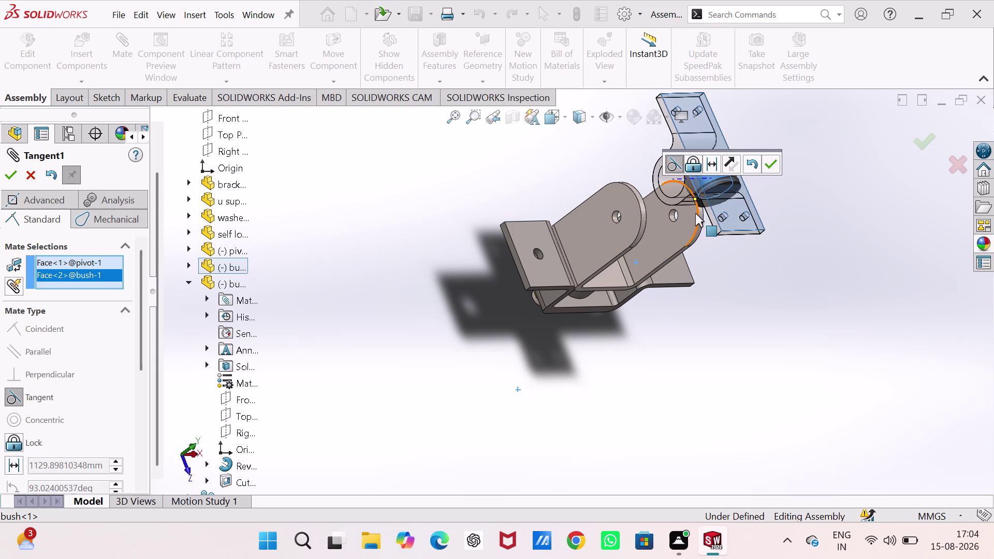
Concentric-mate the pivot's round bore with the bush's cylindrical face.
key(Escape)
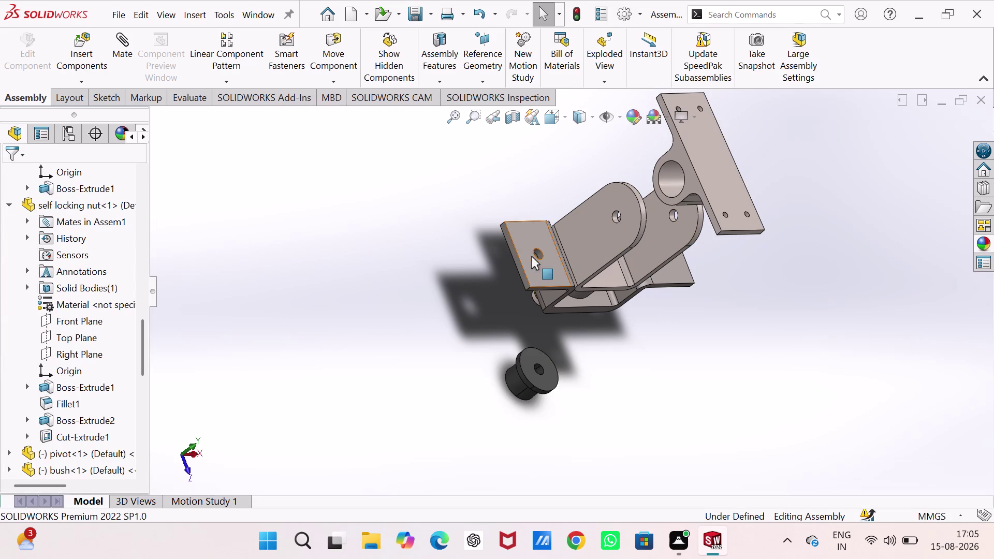
key(Escape)
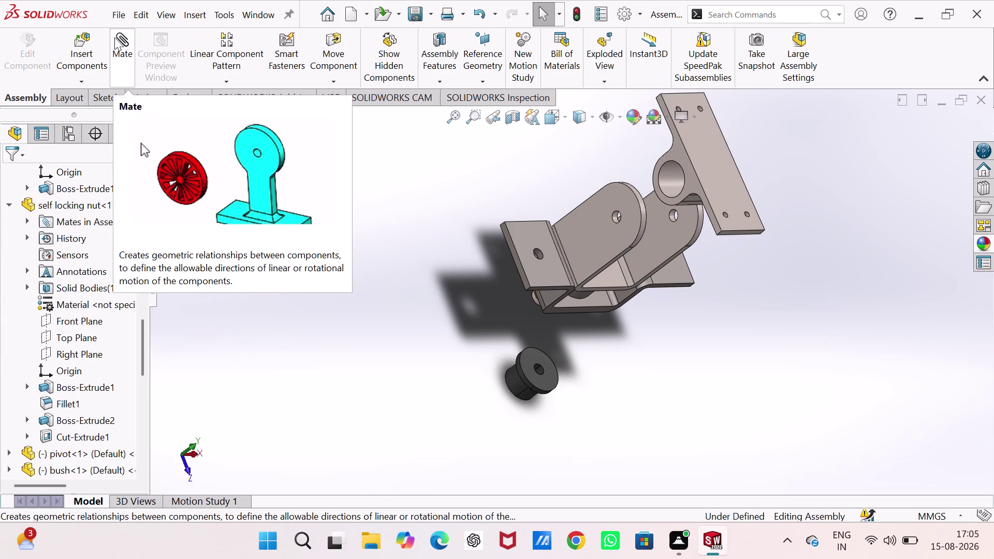
click(119, 40)
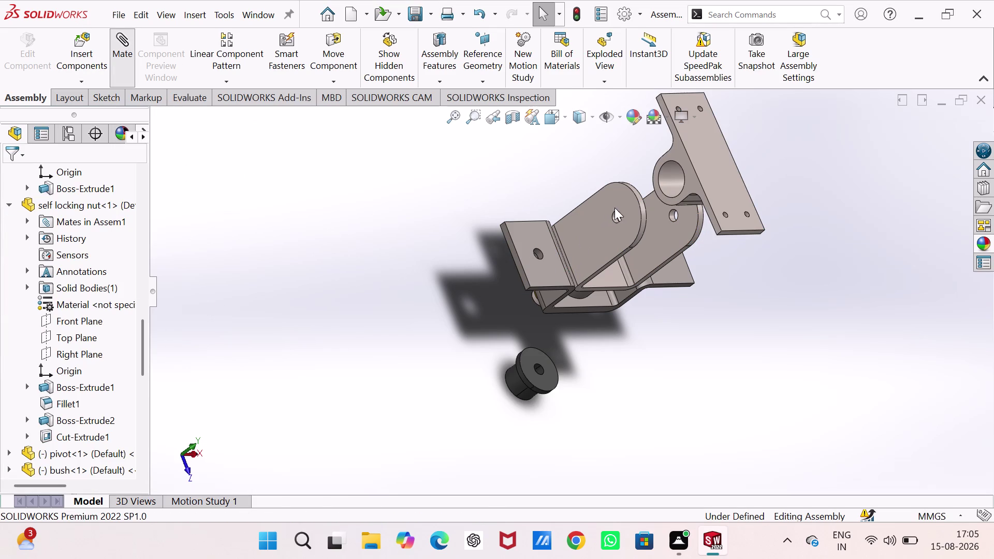
click(664, 182)
click(522, 392)
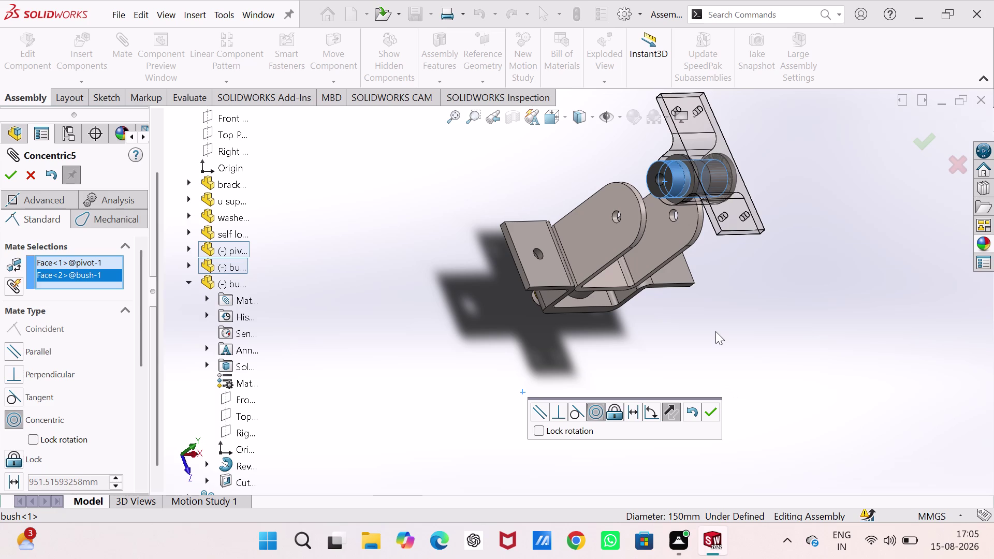
click(704, 412)
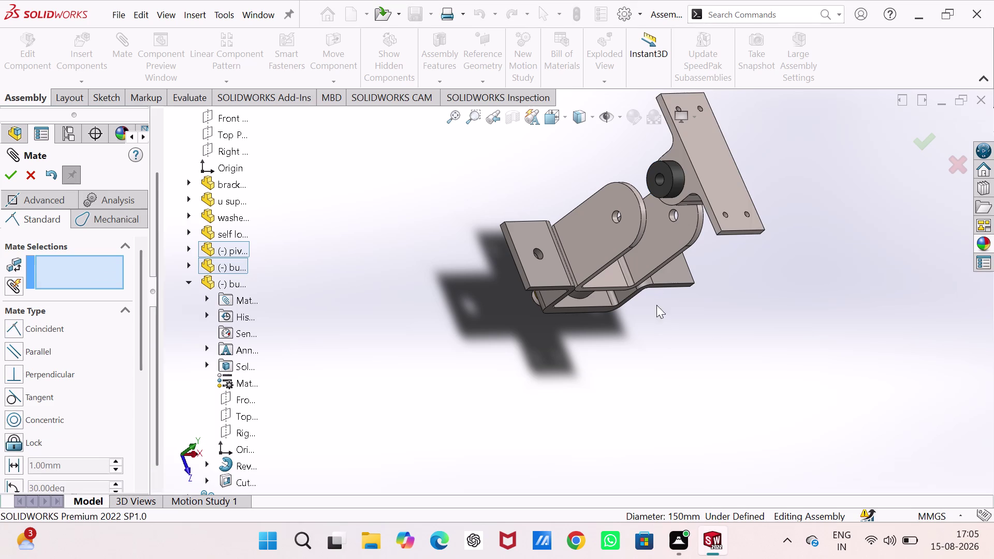
drag(678, 172, 656, 185)
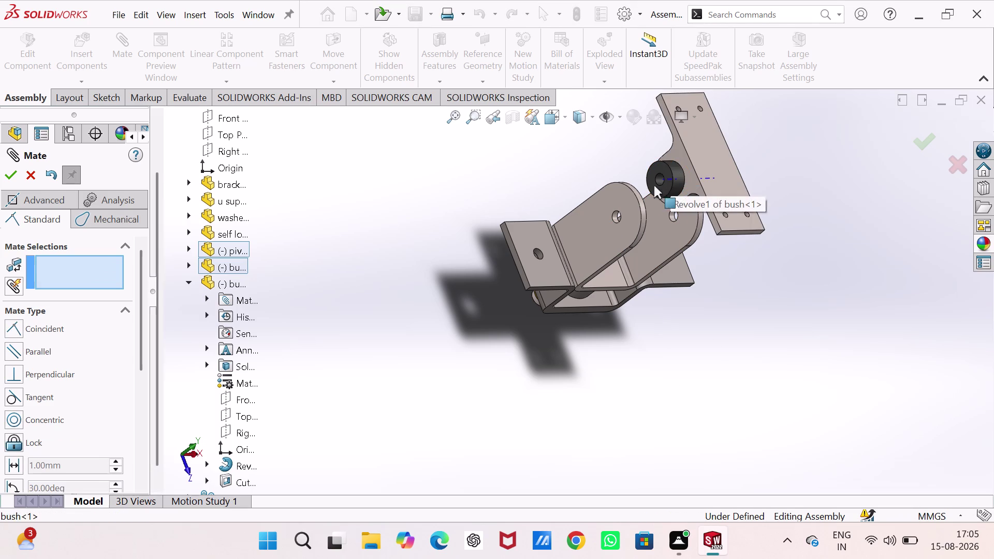
Coincident-mate the pivot's flat end face with the bush's flange face, then close mating.
drag(655, 184, 524, 202)
drag(658, 209, 691, 118)
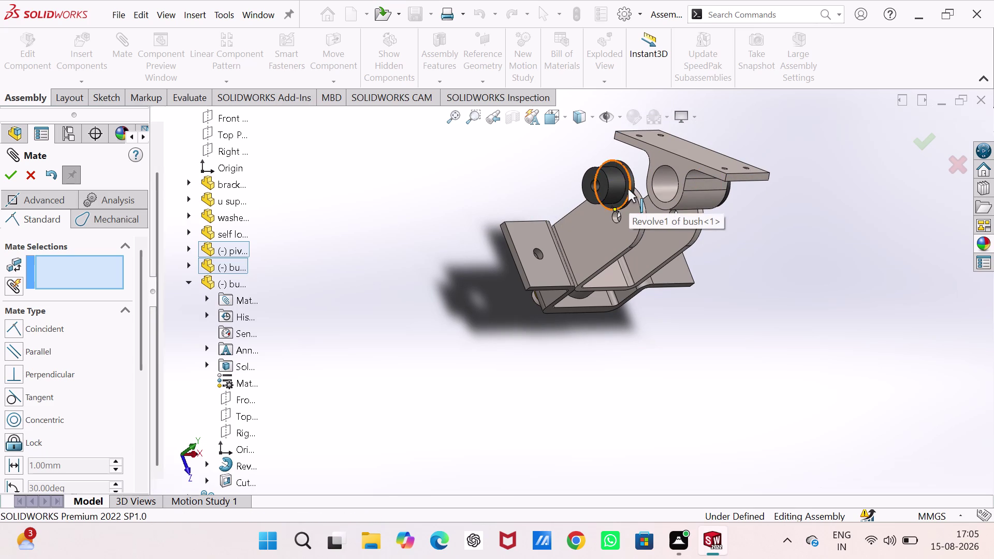
click(676, 164)
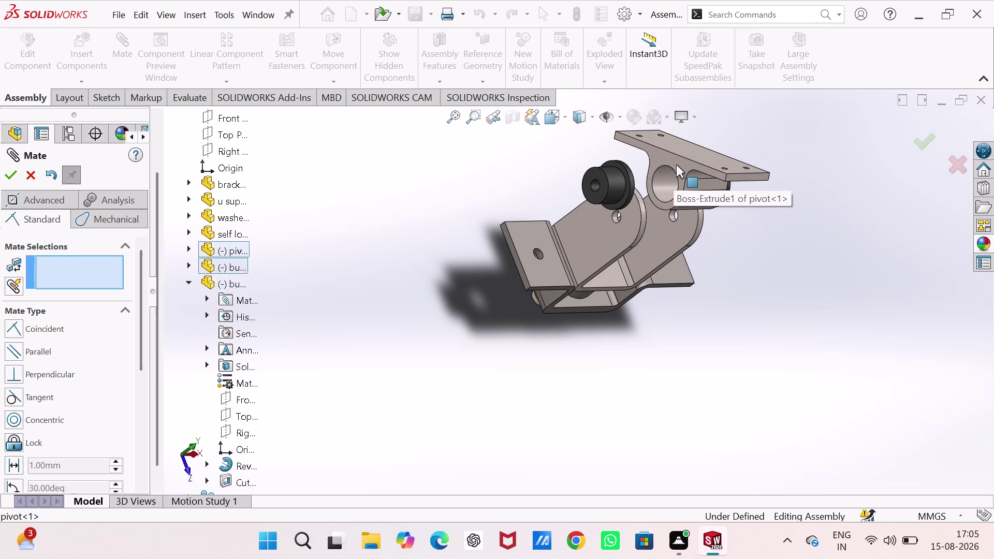
scroll(down, 3)
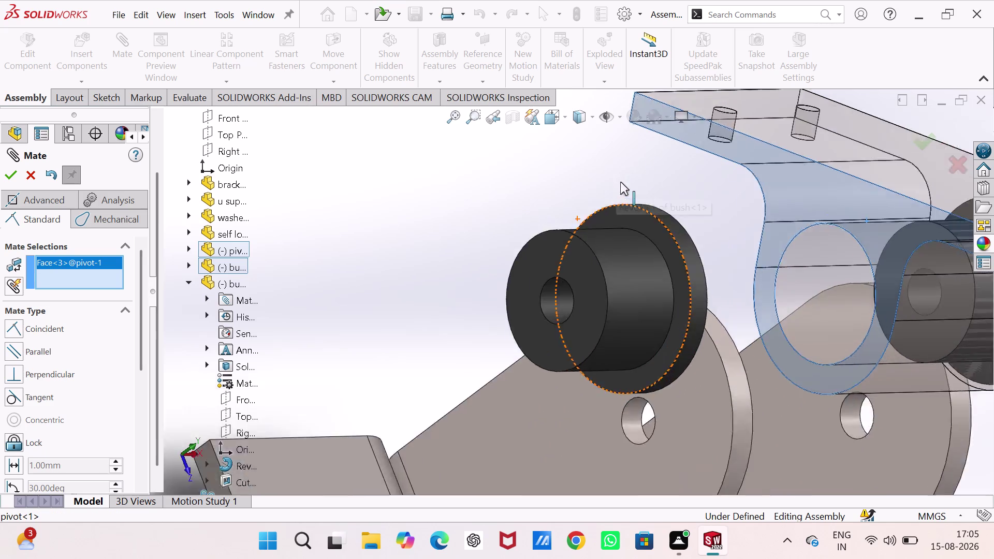
click(721, 328)
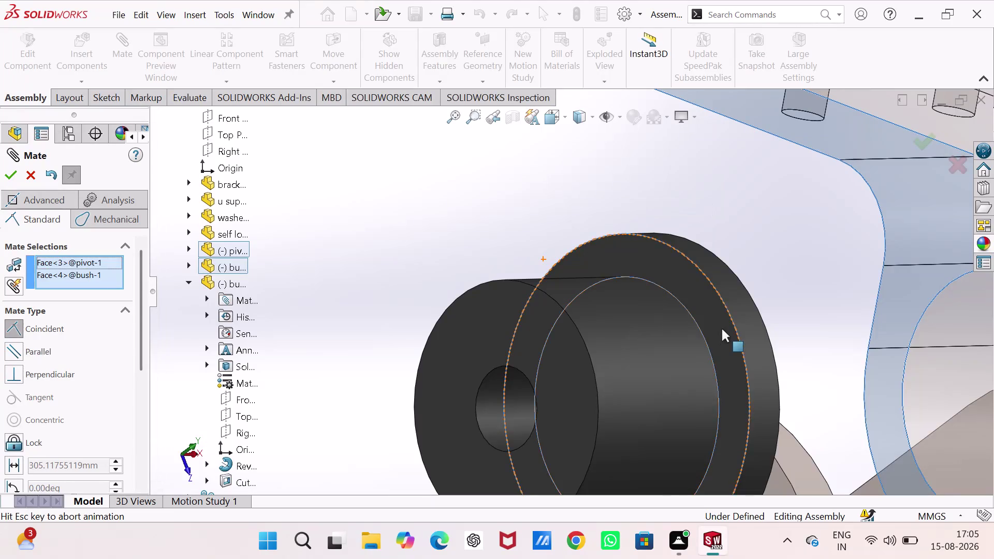
scroll(up, 3)
scroll(up, 3)
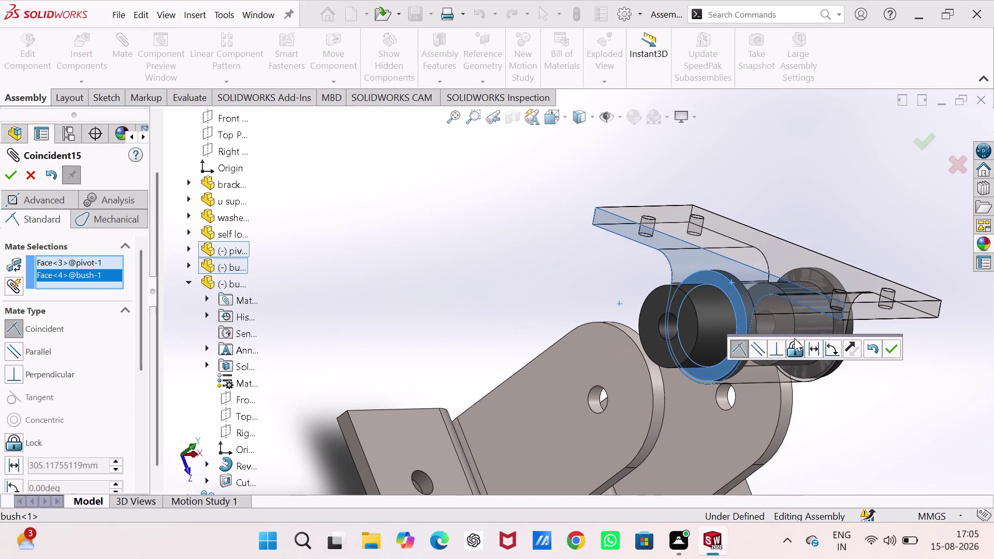
key(Escape)
key(Escape)
scroll(down, 3)
scroll(up, 3)
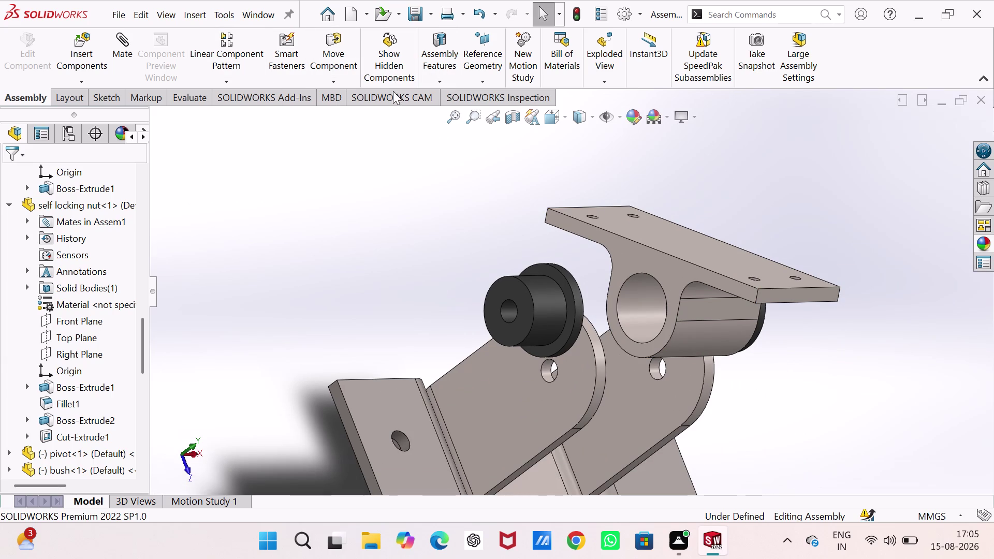
click(328, 81)
click(347, 115)
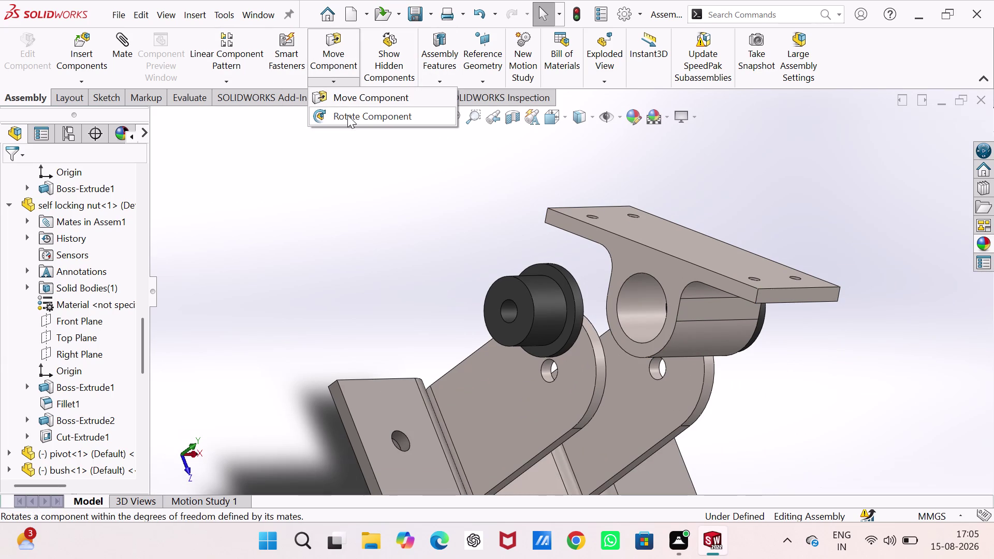
click(569, 294)
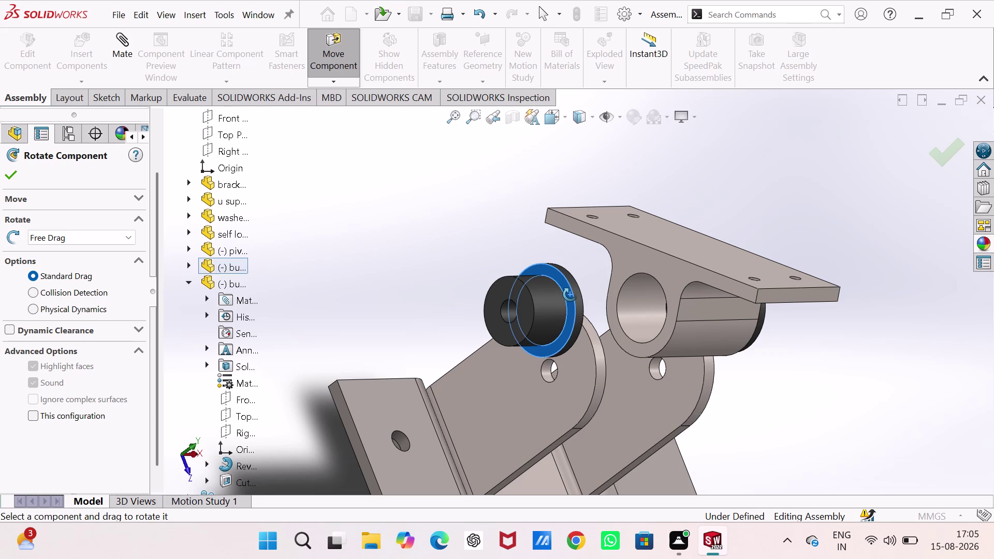
drag(570, 295, 513, 359)
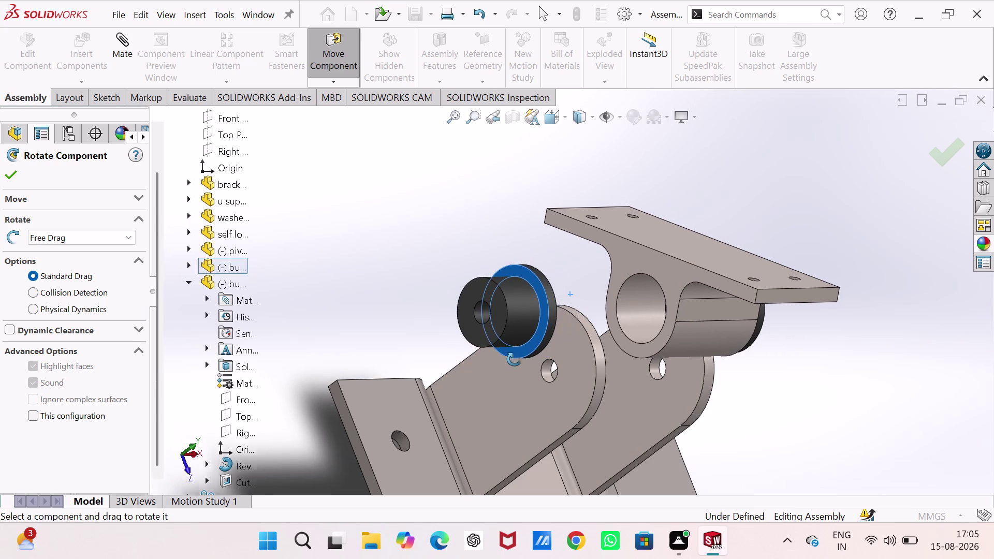
drag(514, 359, 437, 291)
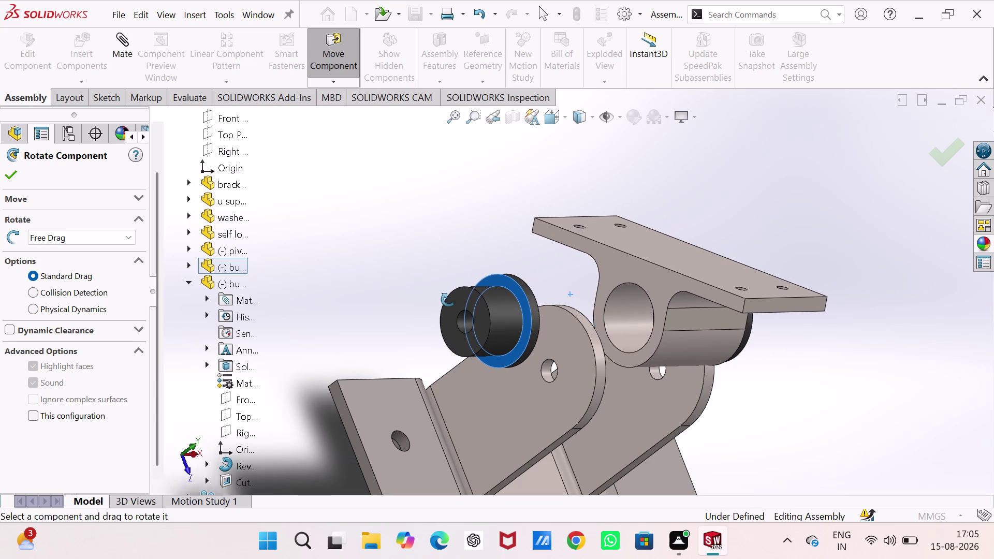
drag(437, 291, 681, 391)
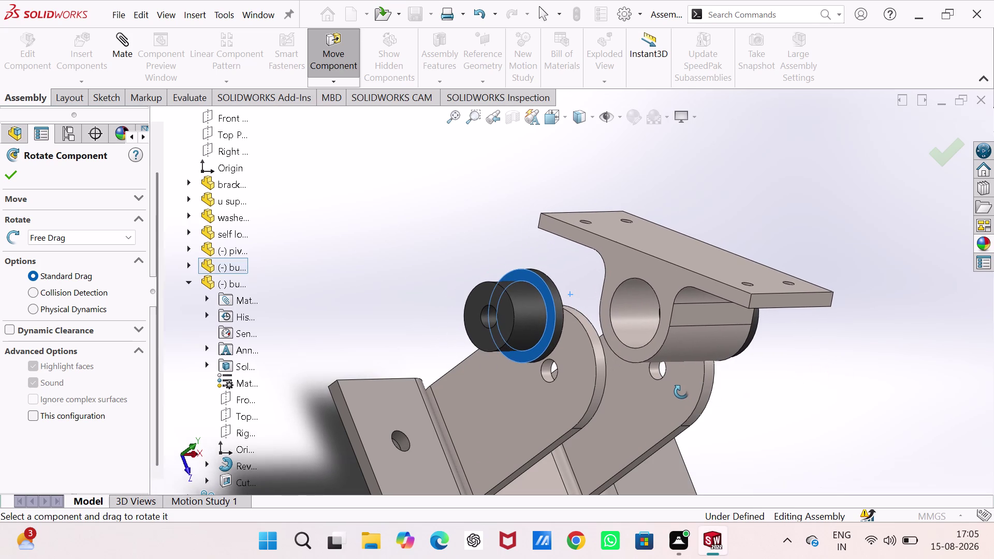
drag(681, 392, 680, 391)
click(372, 221)
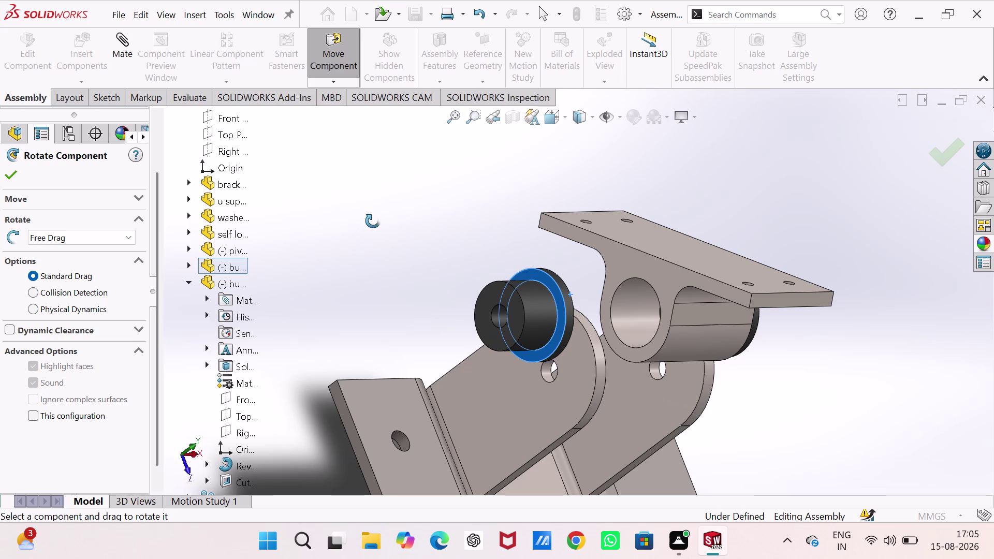
key(Escape)
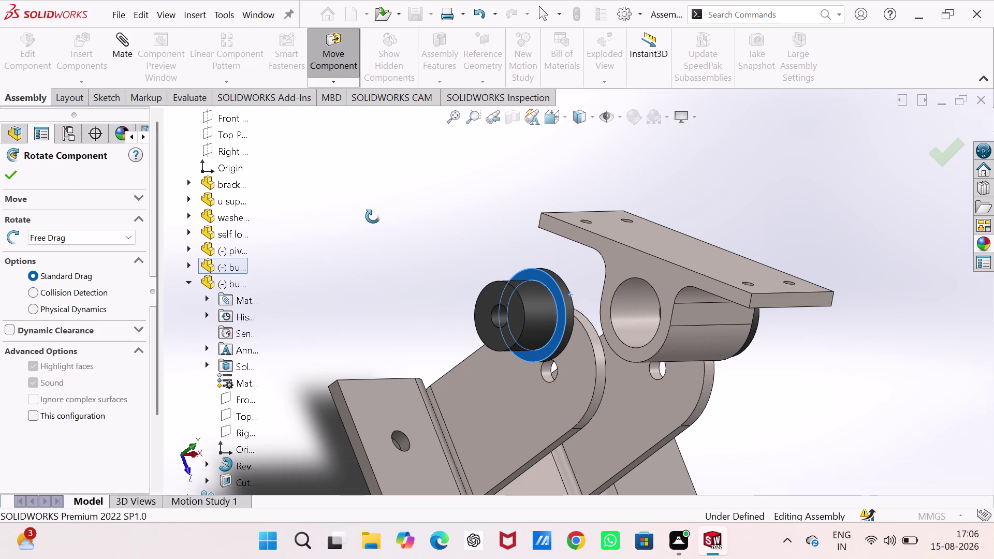
key(Escape)
key(ctrl+z)
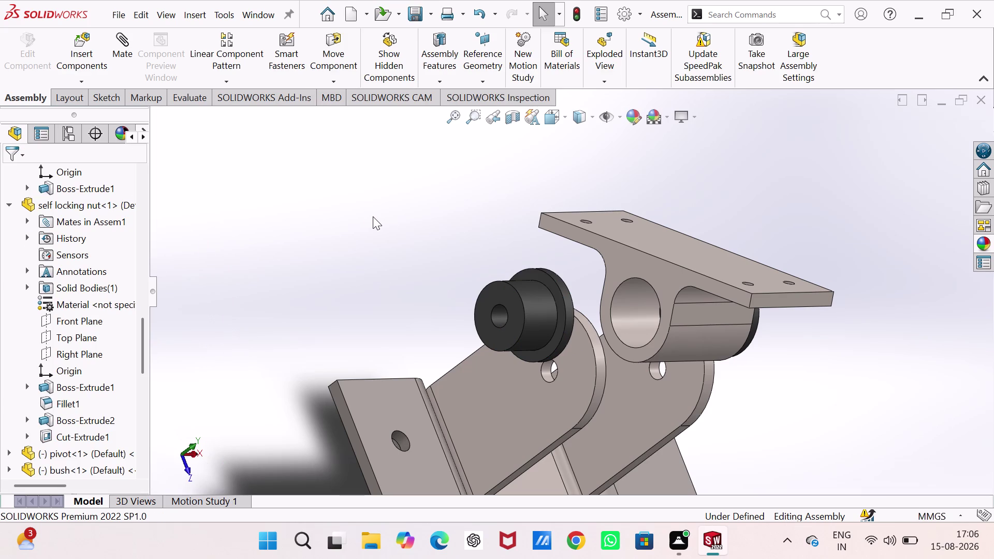
key(ctrl+z)
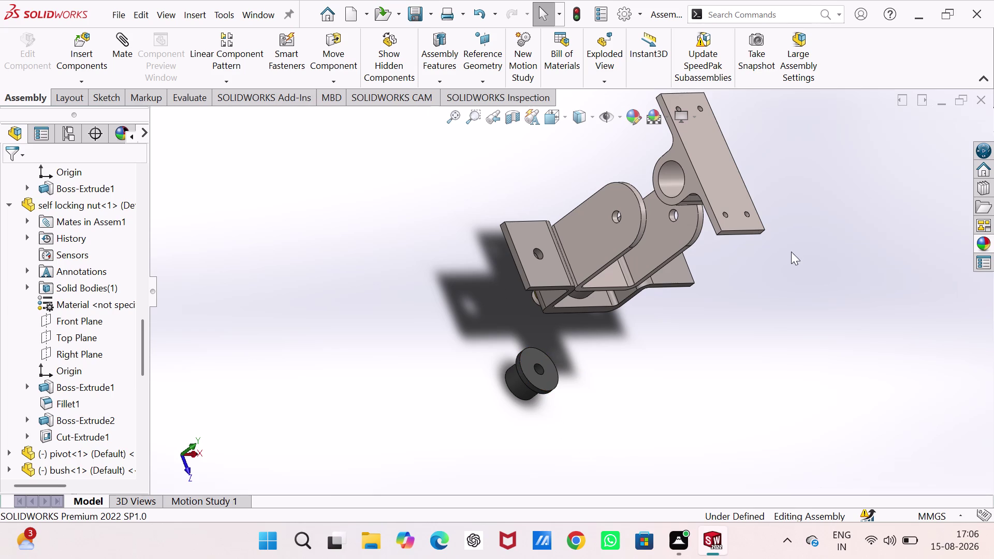
View the bracket underside and inspect the second bush's Coincident13 mate in the Mates folder.
middle_drag(726, 257, 657, 225)
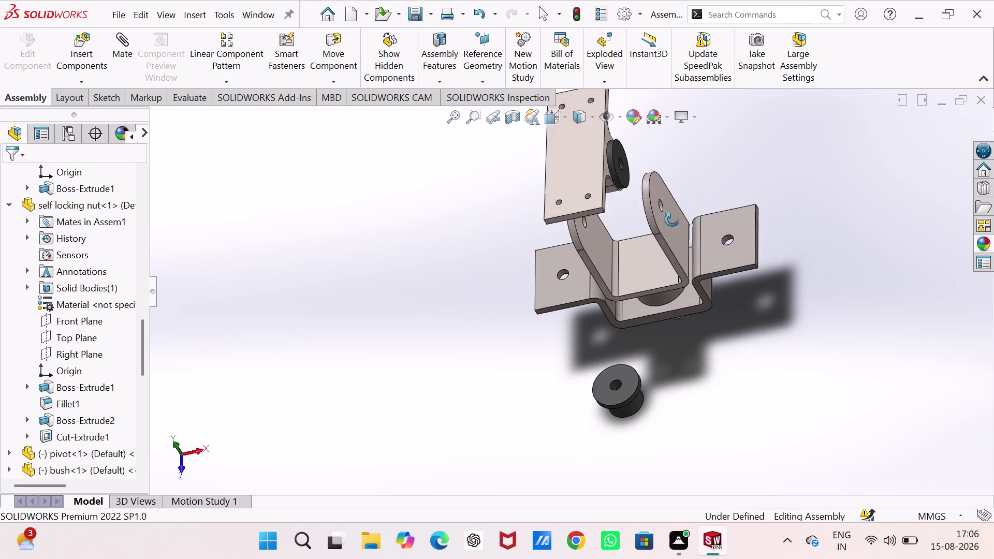
middle_drag(658, 224, 682, 214)
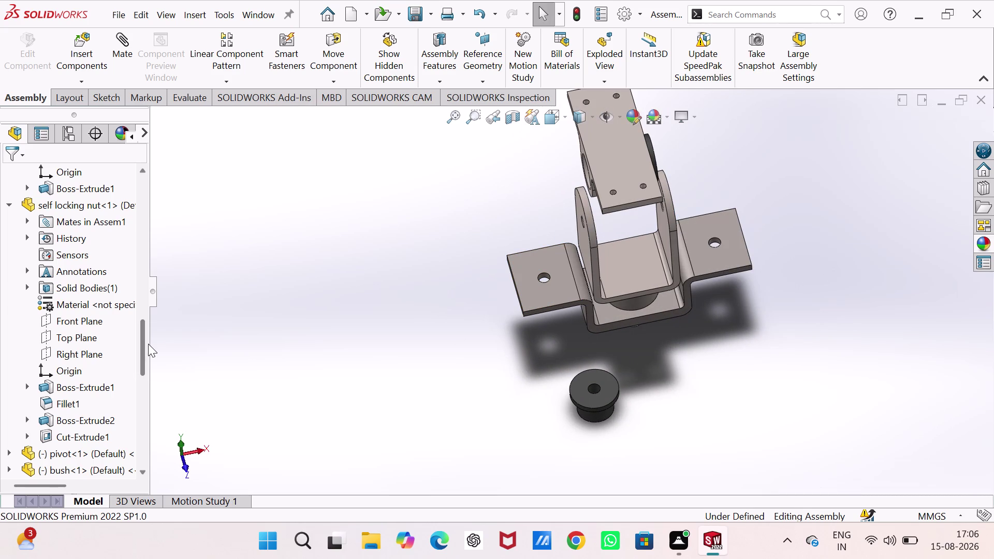
drag(147, 344, 165, 442)
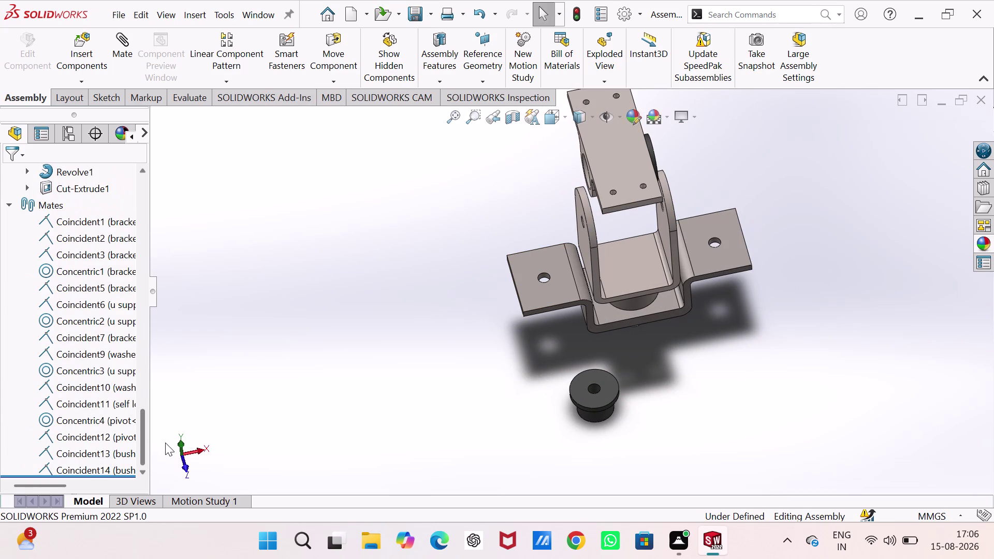
drag(165, 442, 152, 377)
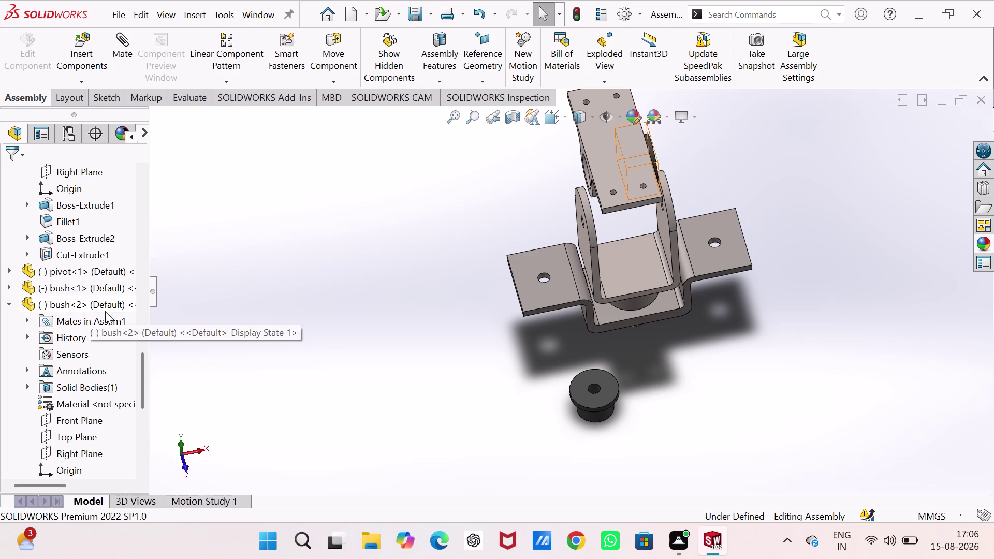
drag(141, 375, 146, 452)
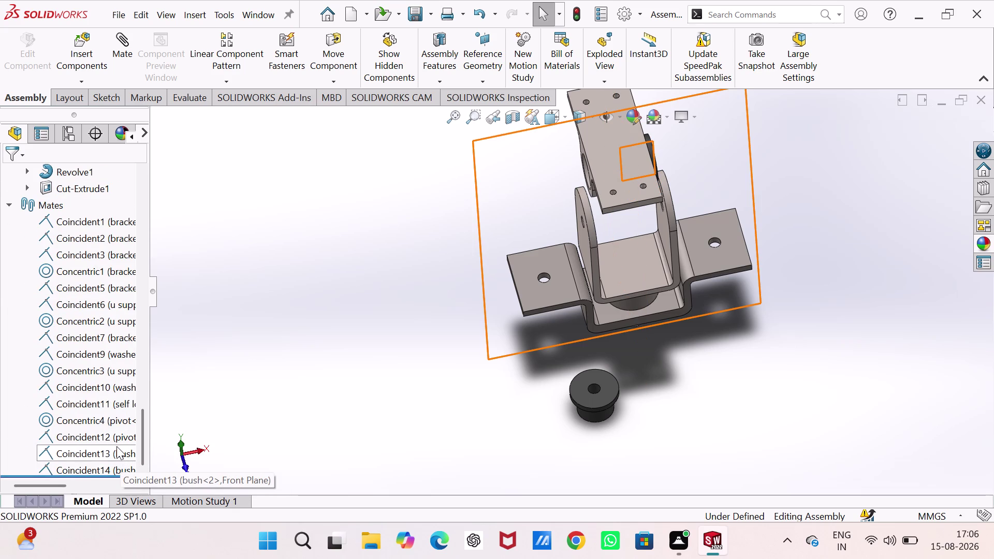
click(322, 351)
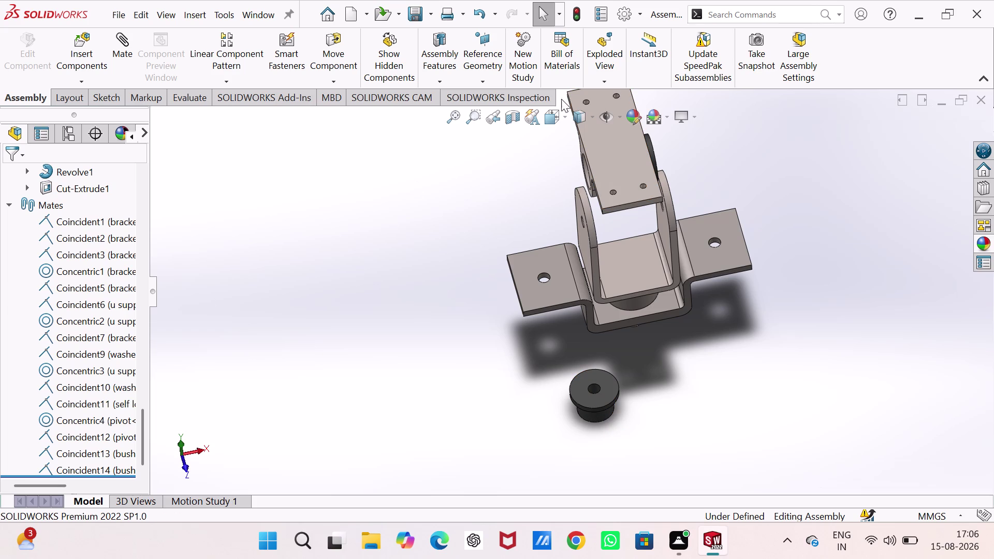
click(332, 79)
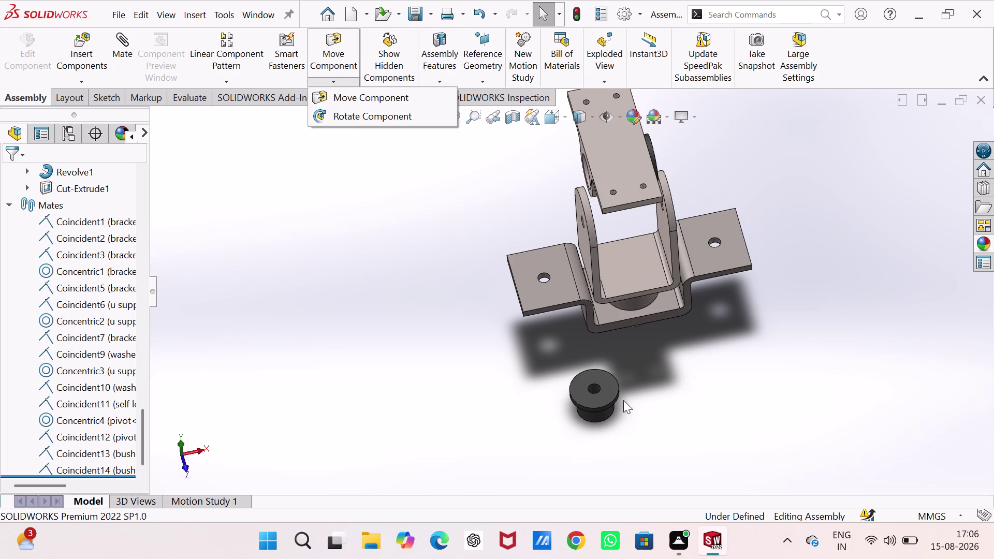
Free-drag rotate the loose second bush until its flange faces up, then close Rotate Component.
click(383, 113)
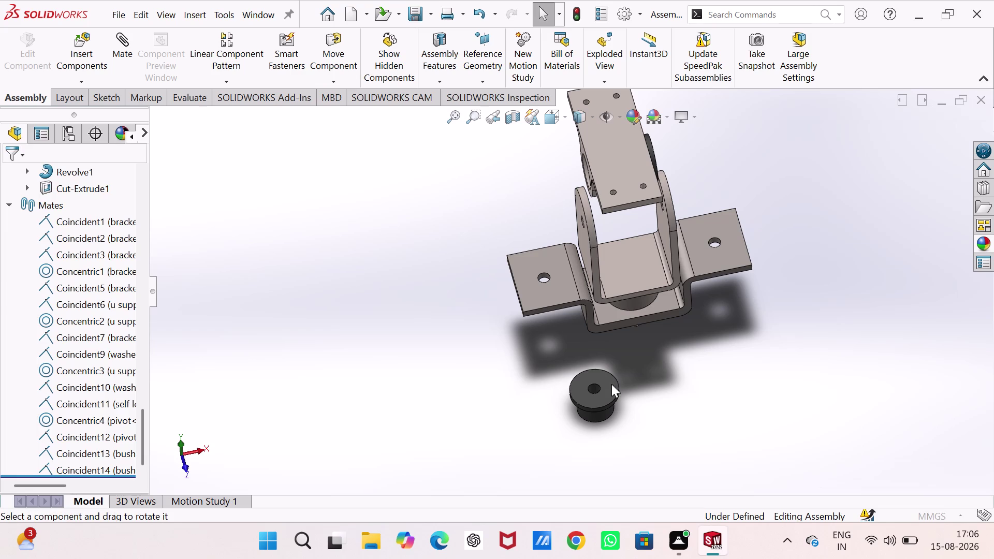
drag(611, 384, 498, 393)
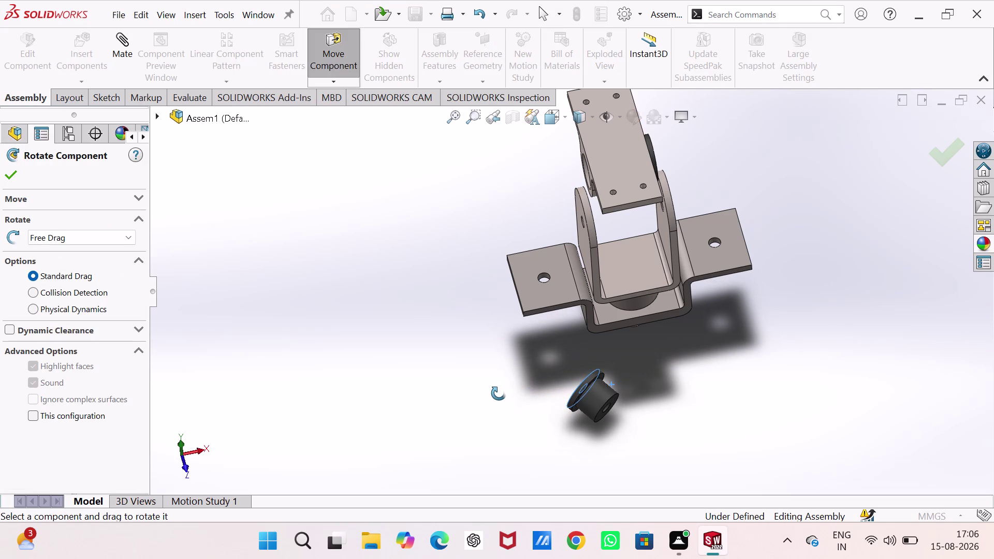
drag(498, 393, 503, 480)
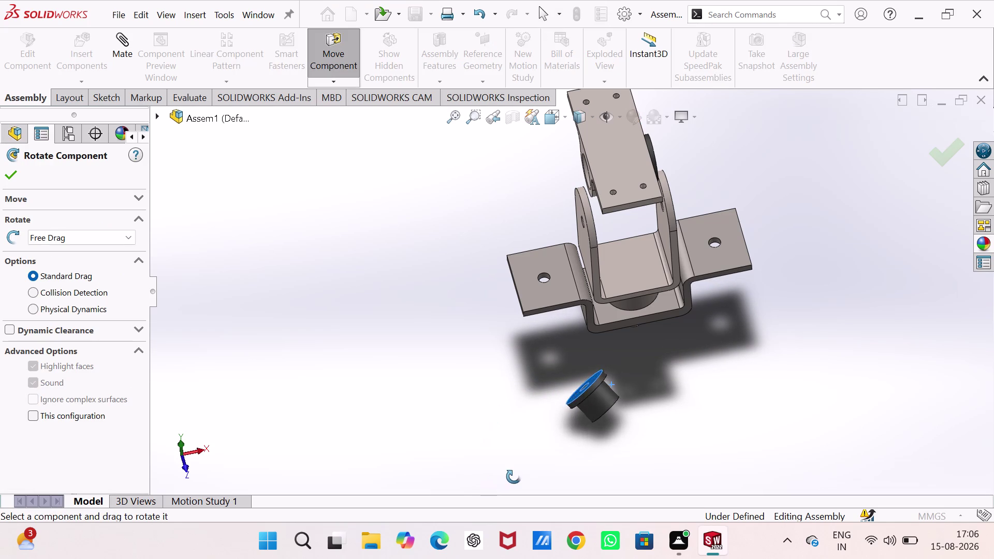
drag(504, 480, 679, 422)
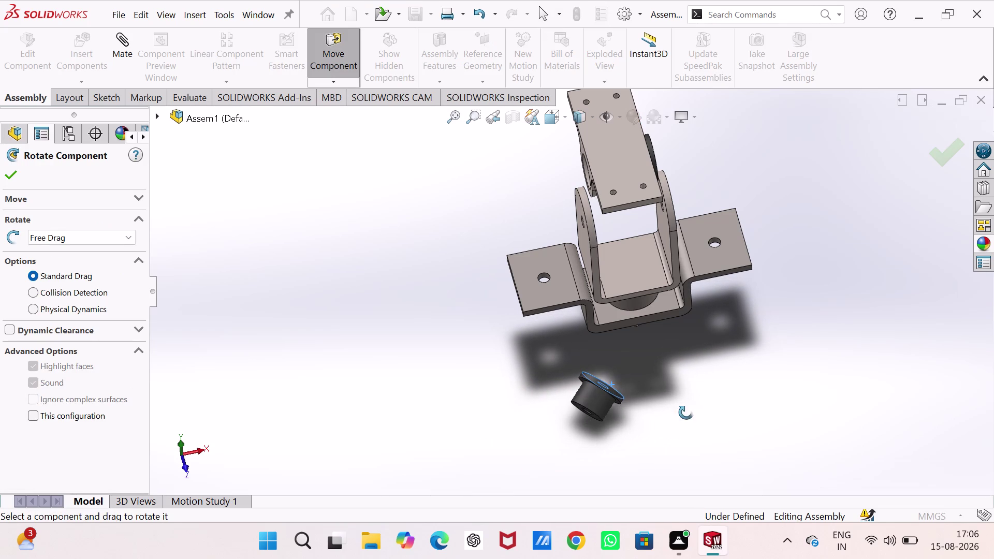
drag(680, 422, 525, 318)
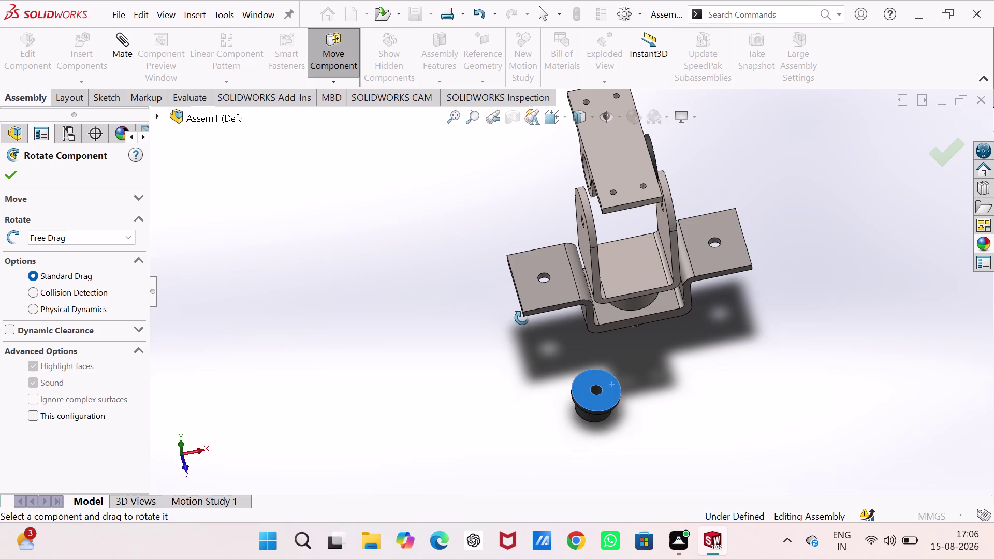
drag(524, 318, 410, 337)
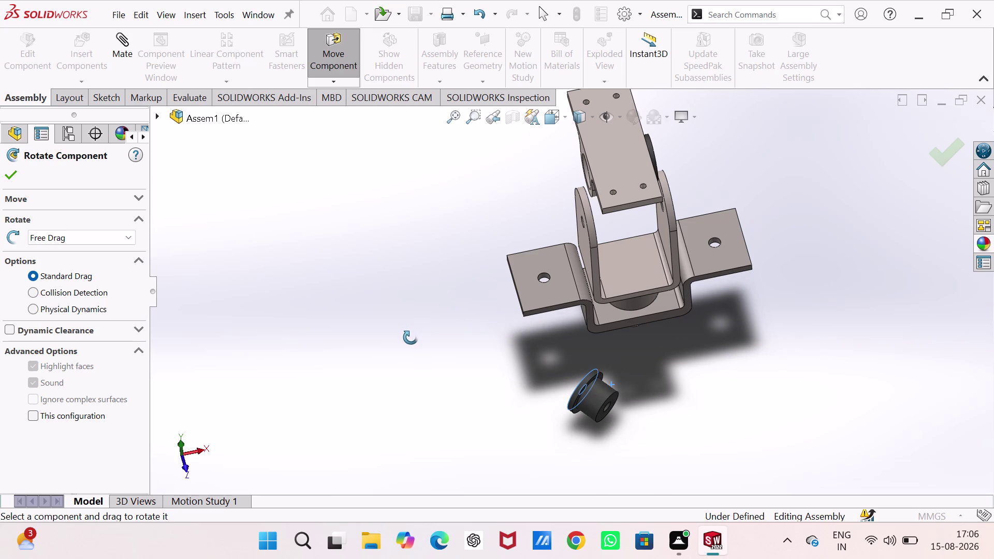
drag(410, 338, 417, 267)
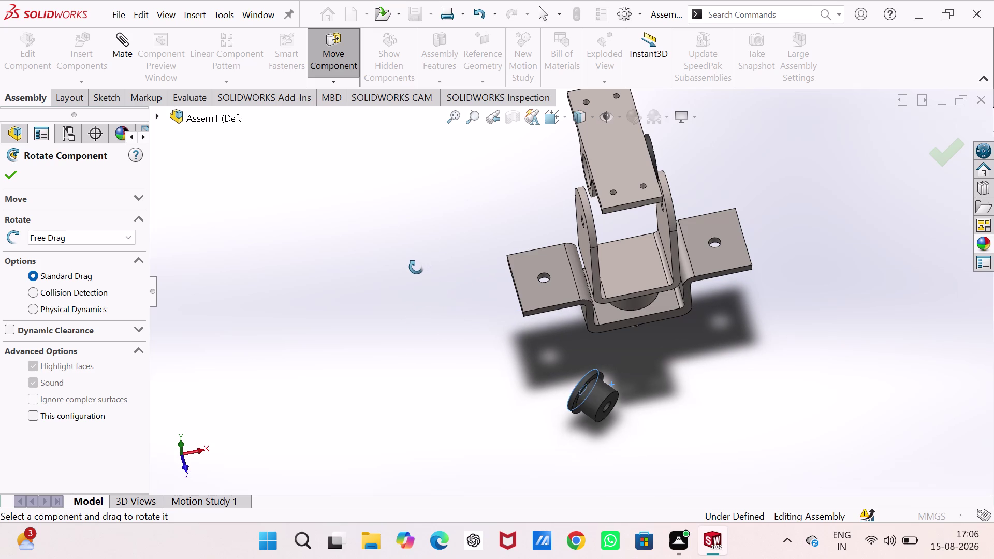
drag(416, 267, 412, 289)
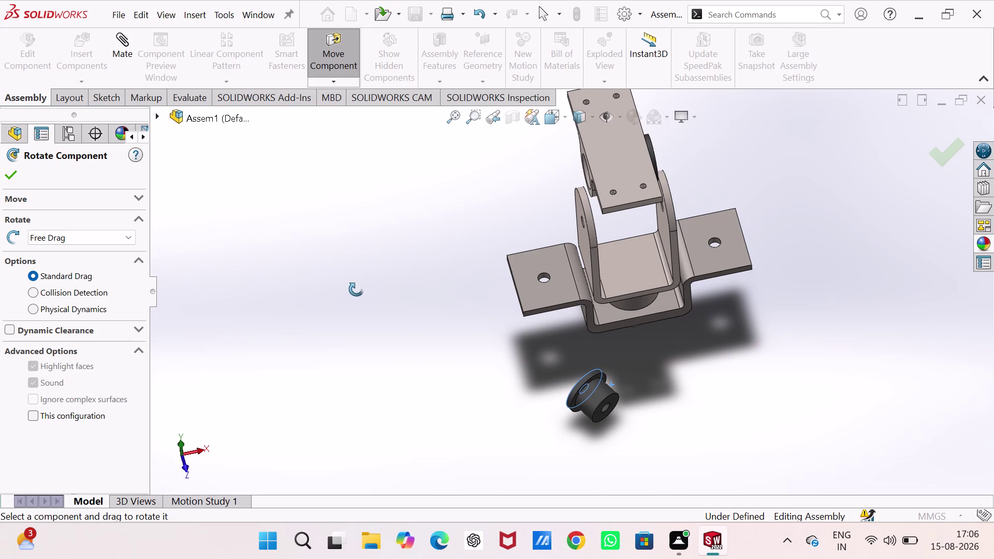
click(12, 174)
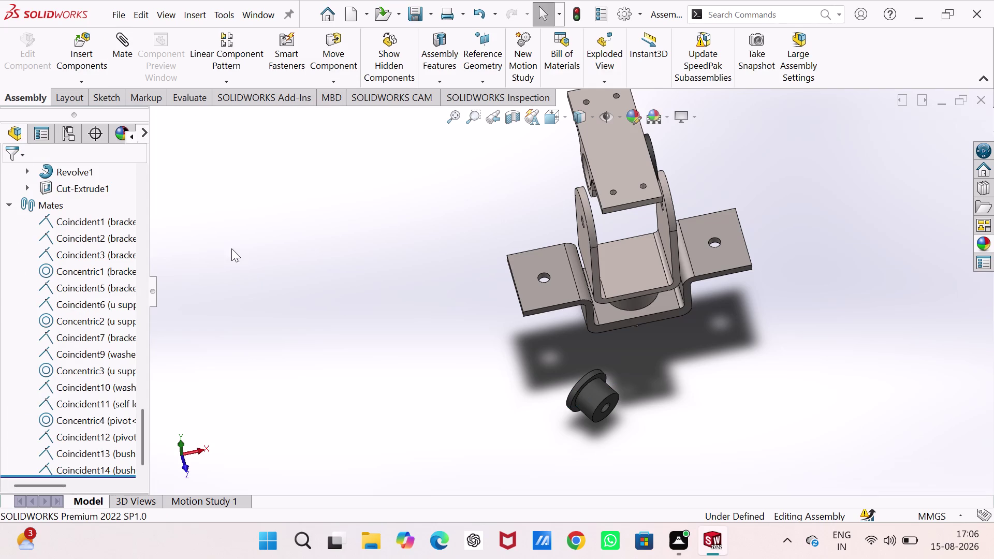
Make the bush's outer cylinder concentric with the pivot's bore.
click(237, 252)
click(119, 39)
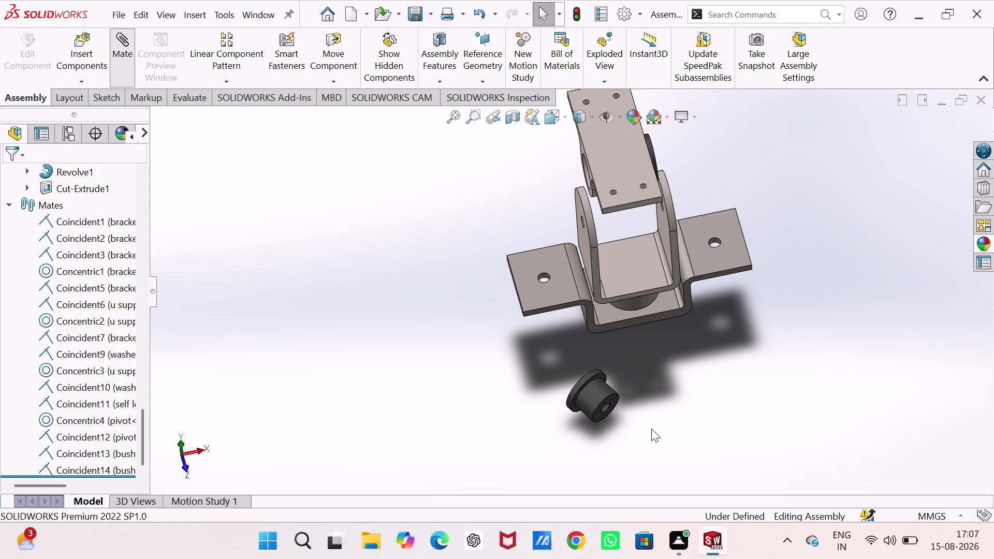
click(593, 403)
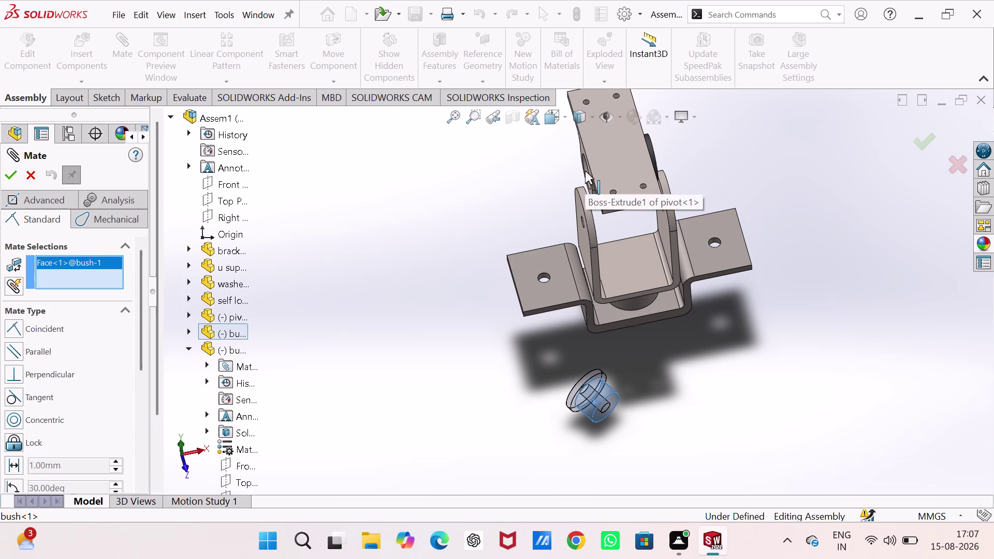
scroll(down, 3)
scroll(down, 3)
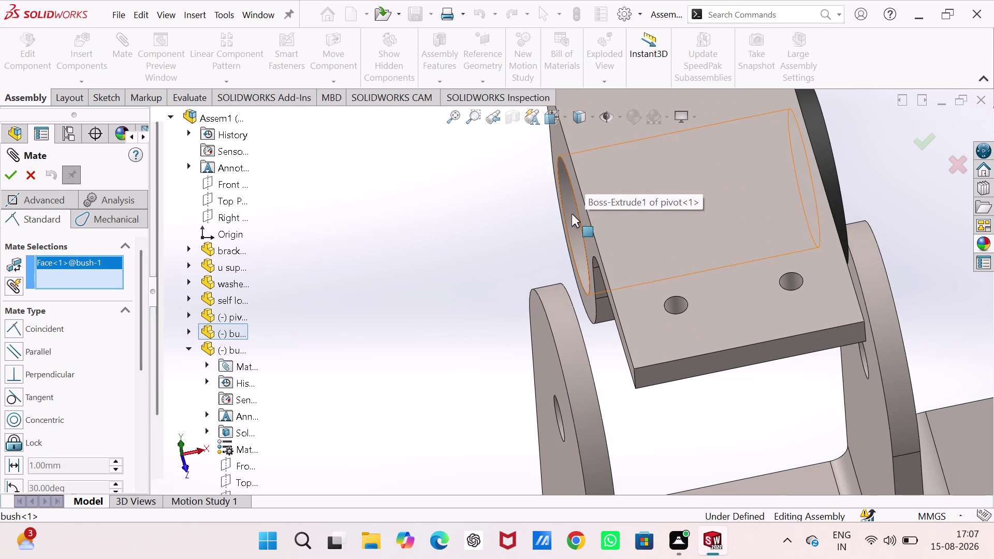
click(571, 214)
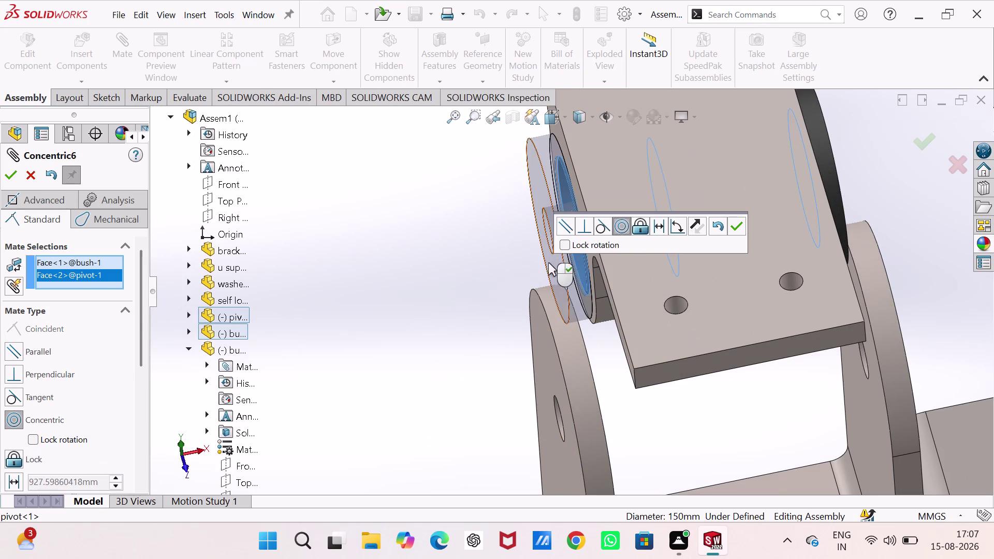
click(735, 221)
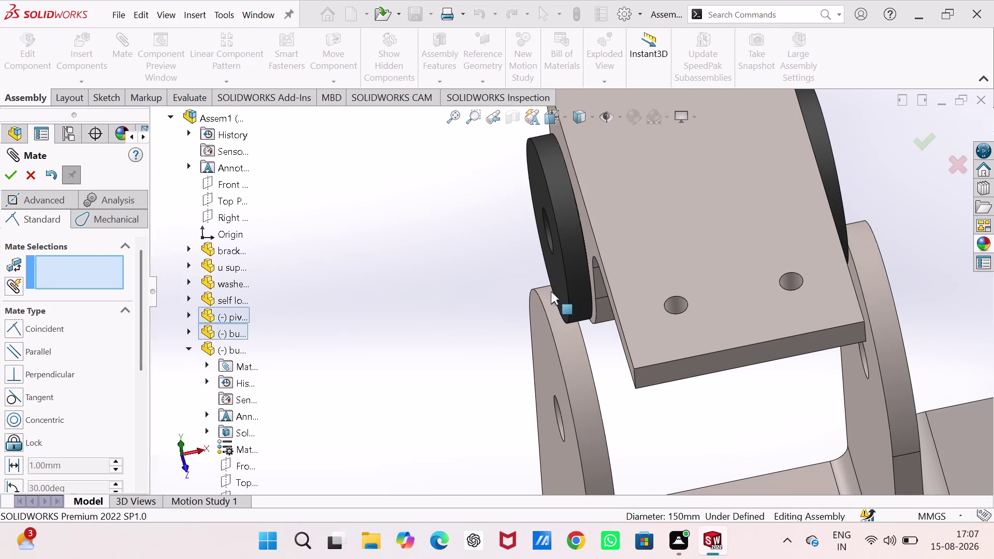
Slide the bush out and mate its flange face flush with the pivot's end face.
drag(578, 254, 510, 256)
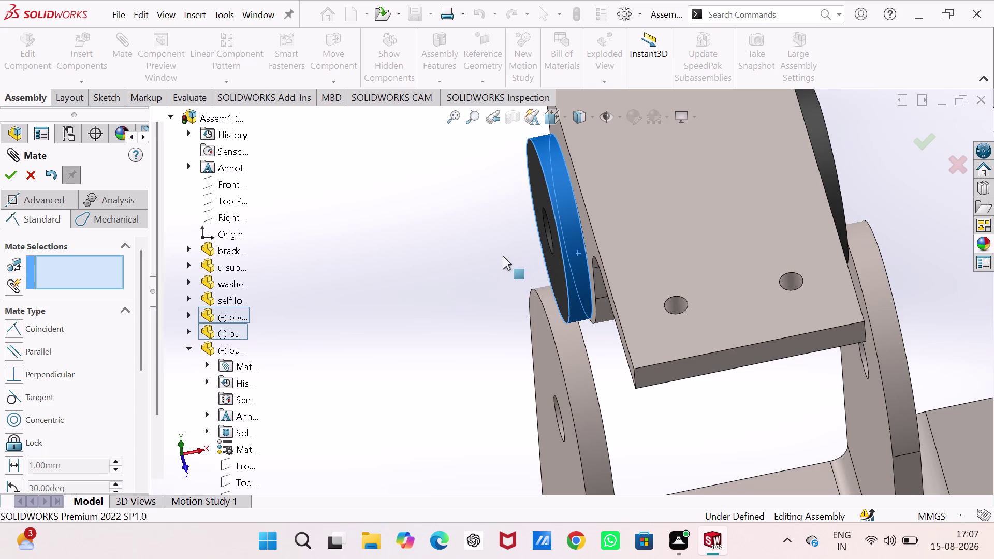
drag(510, 256, 460, 264)
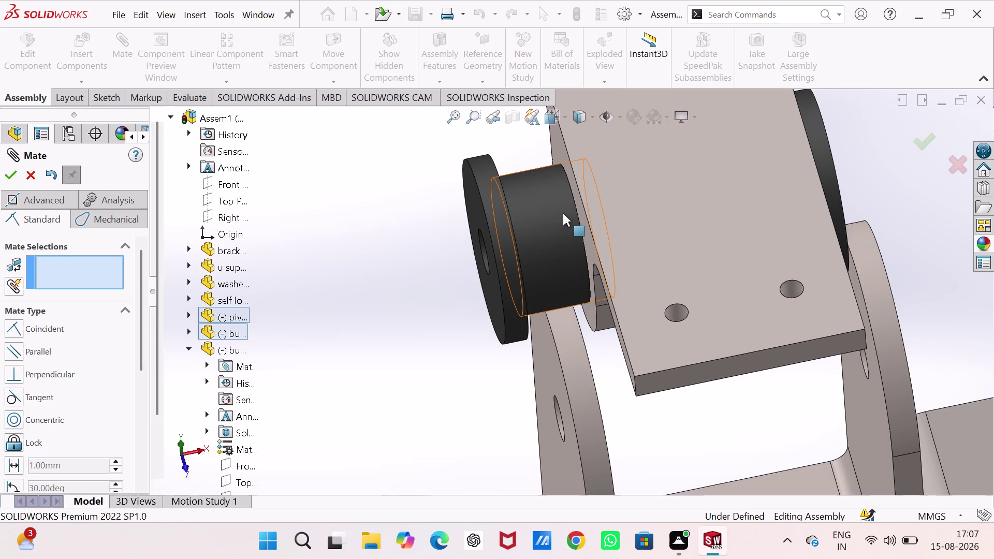
middle_drag(545, 221, 498, 222)
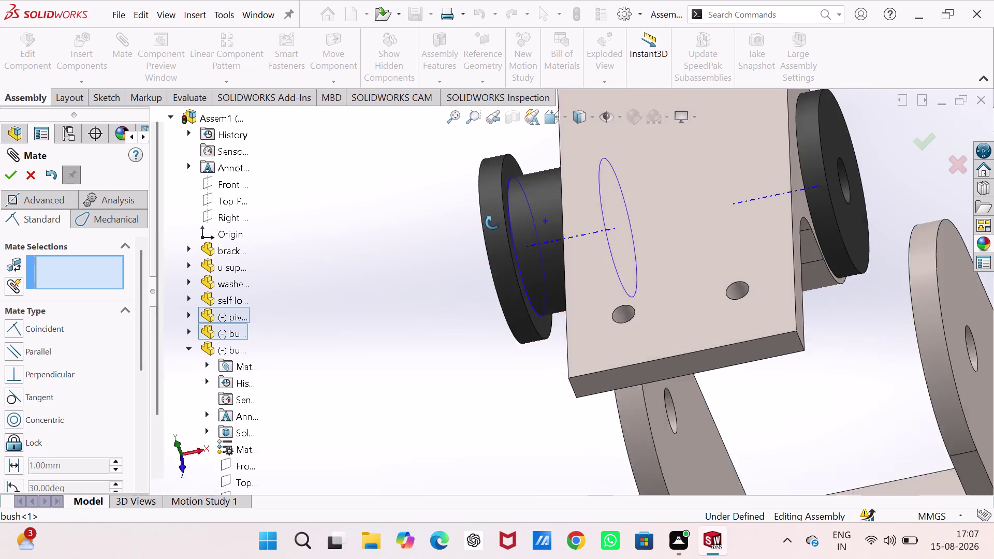
middle_drag(498, 222, 472, 118)
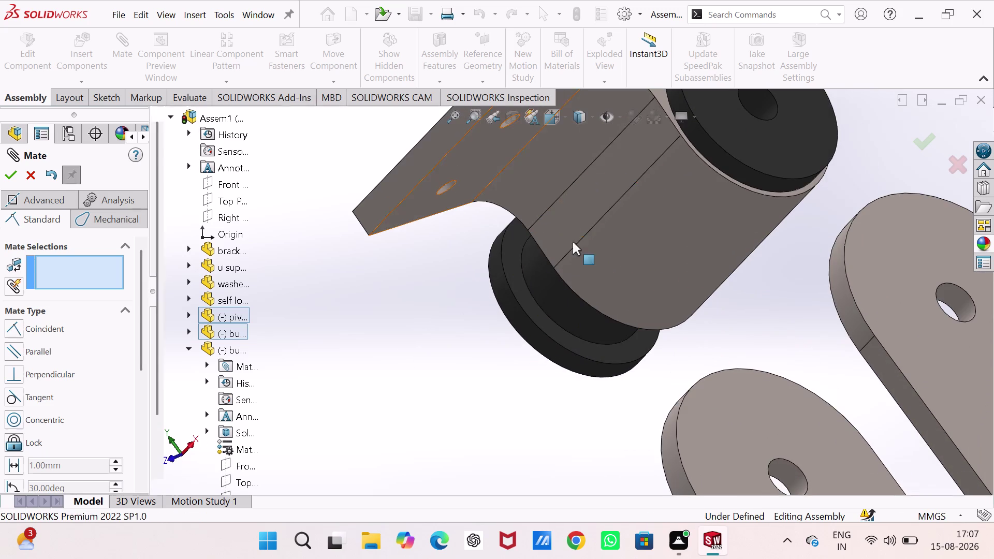
click(534, 307)
middle_drag(508, 307, 696, 284)
click(479, 188)
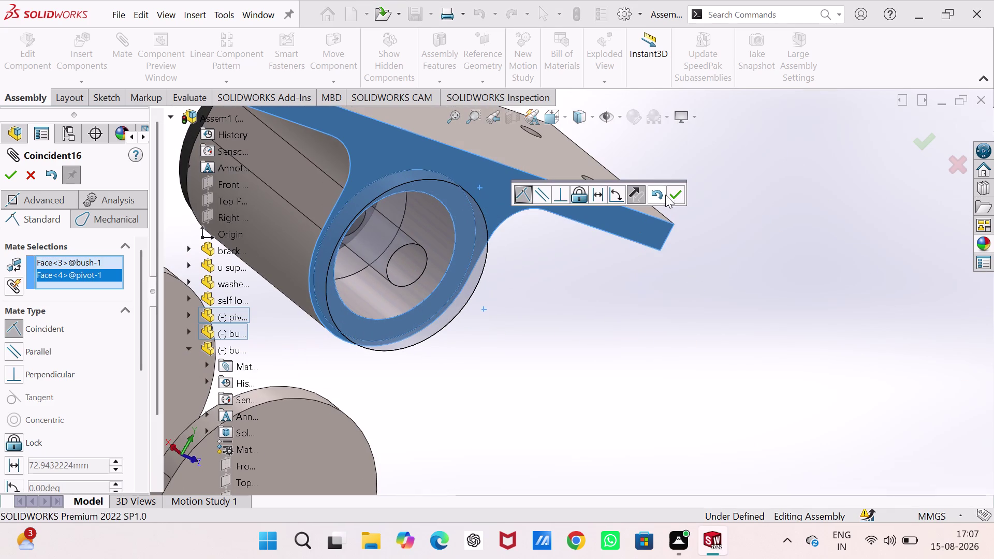
click(676, 189)
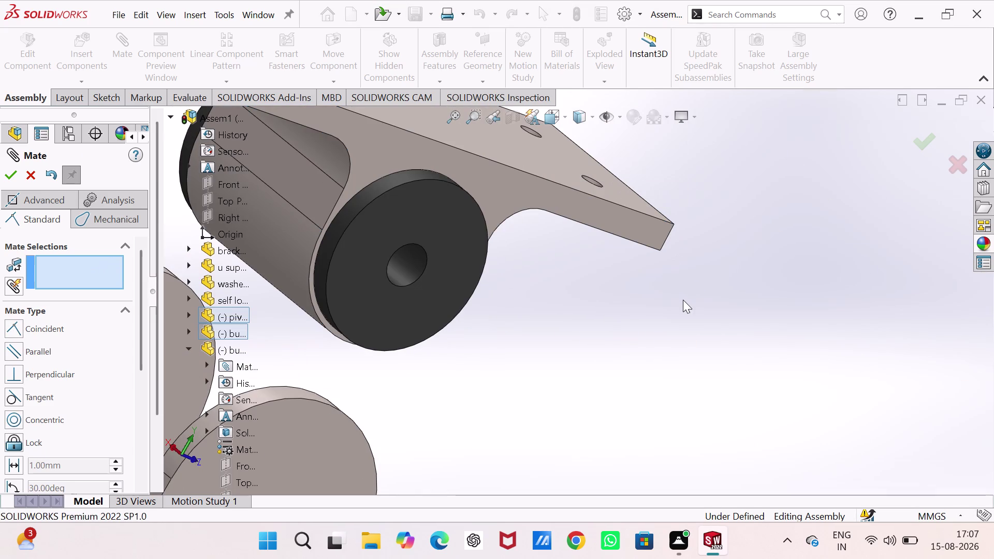
click(682, 300)
Mate the assembly Front Plane coincident with the bush's Front Plane.
key(ctrl+7)
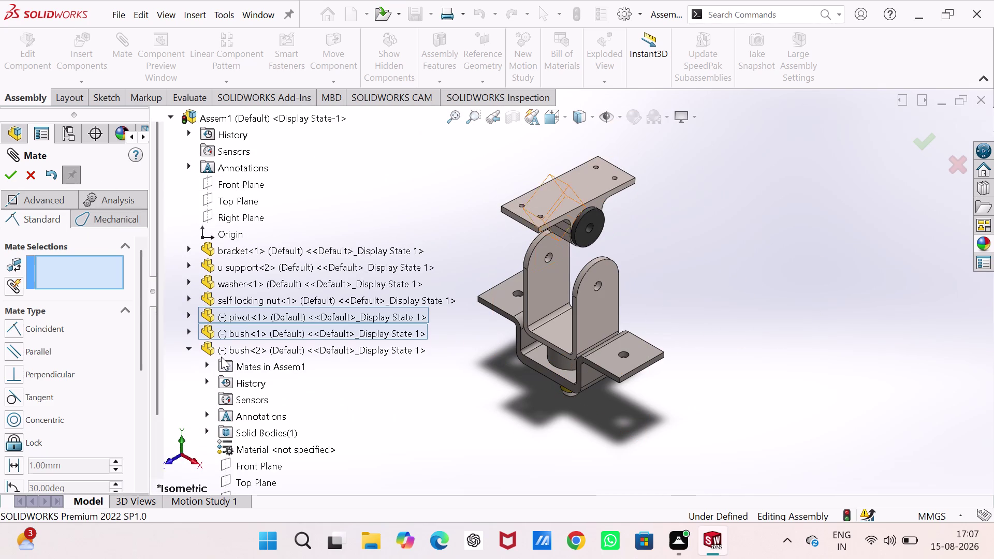
click(188, 345)
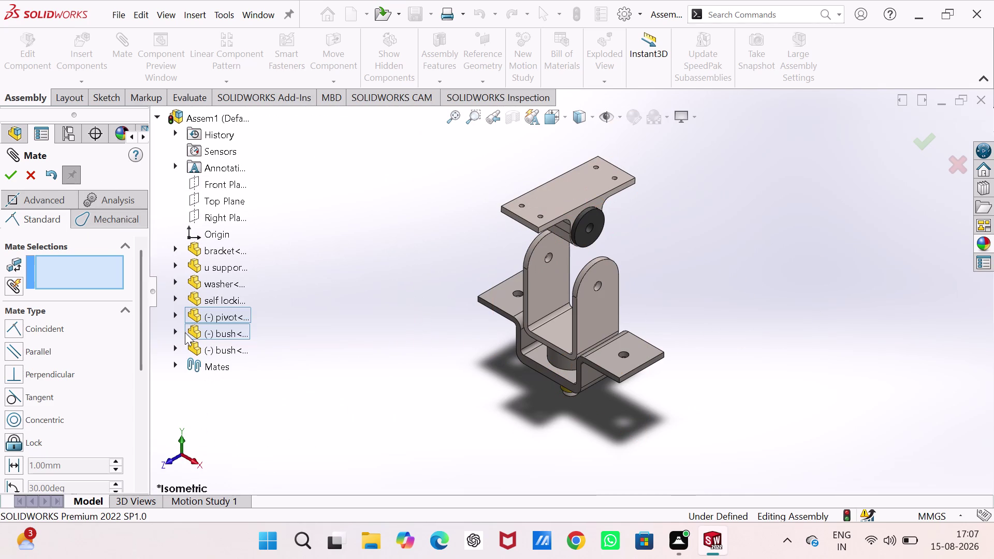
click(174, 330)
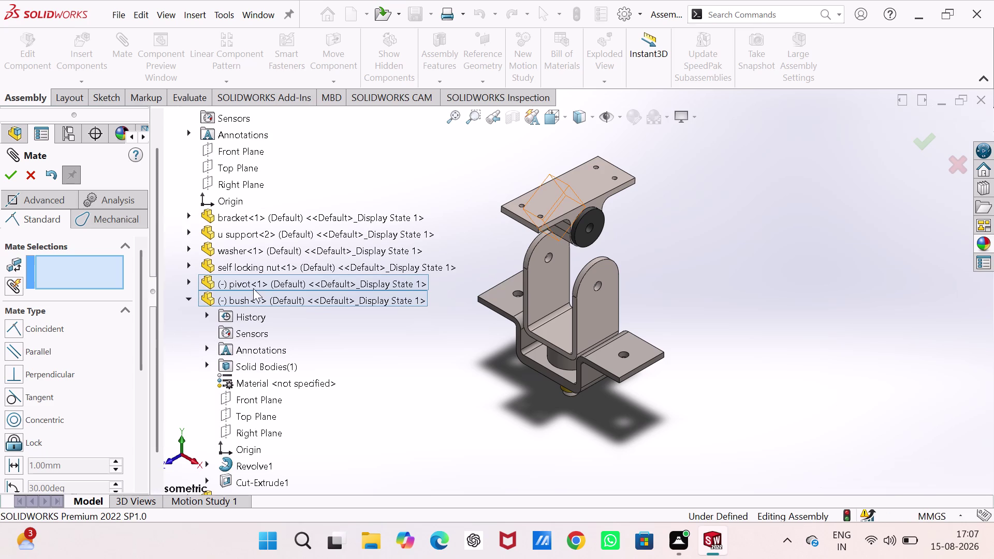
click(241, 146)
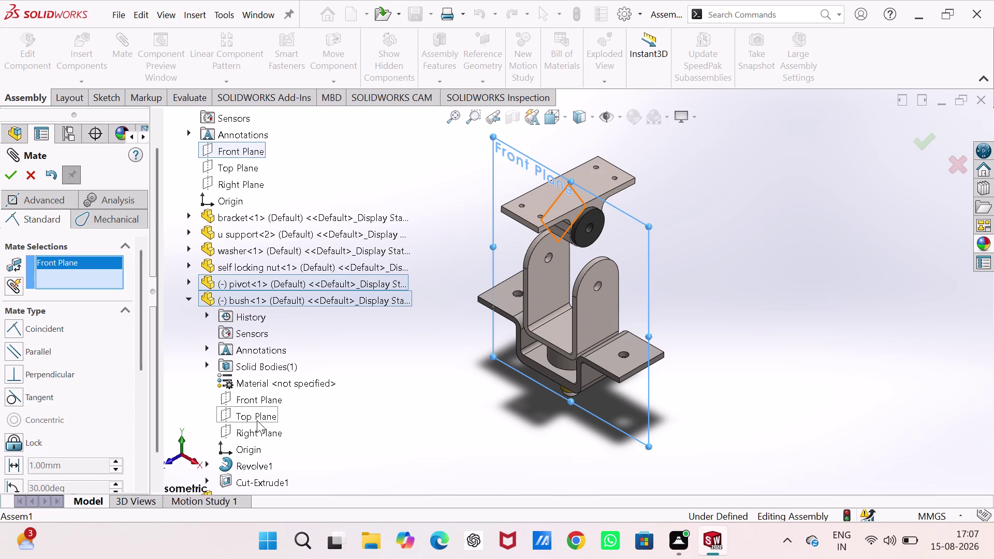
click(254, 392)
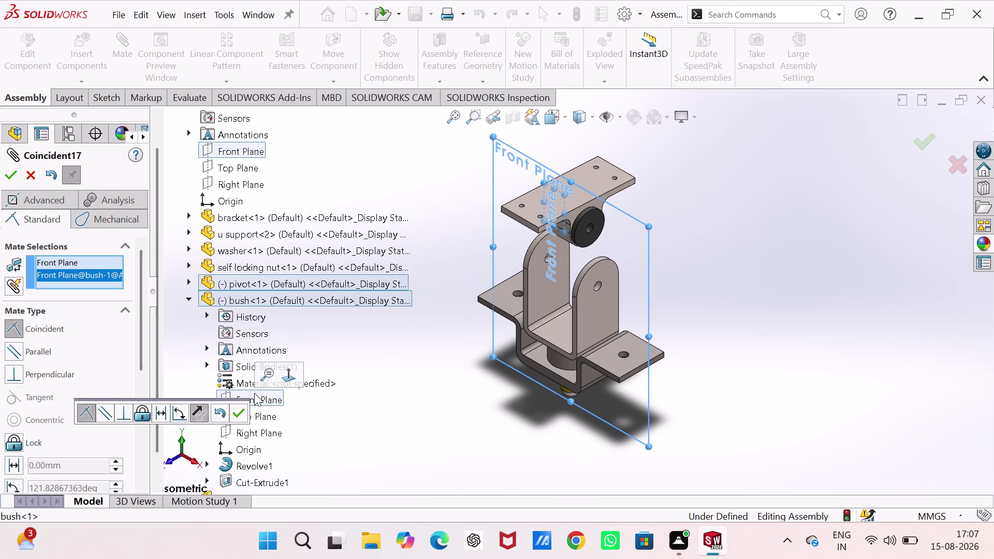
click(241, 412)
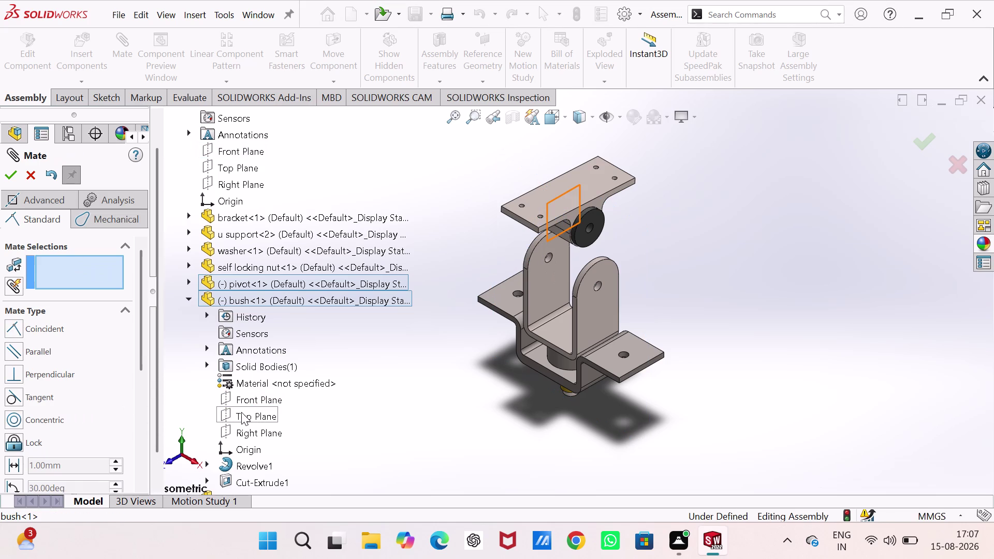
Mate the assembly Top Plane coincident with the bush's Right Plane.
click(237, 169)
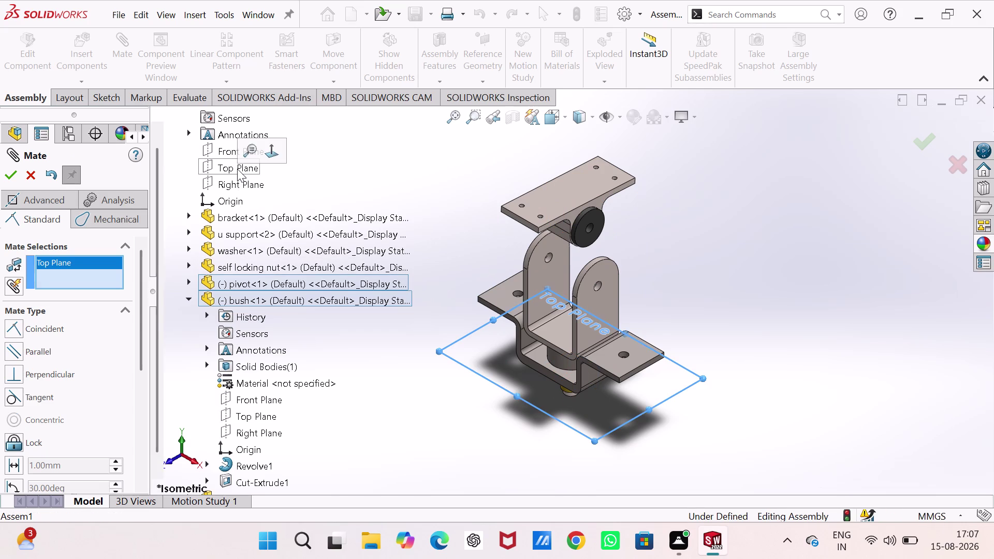
click(247, 435)
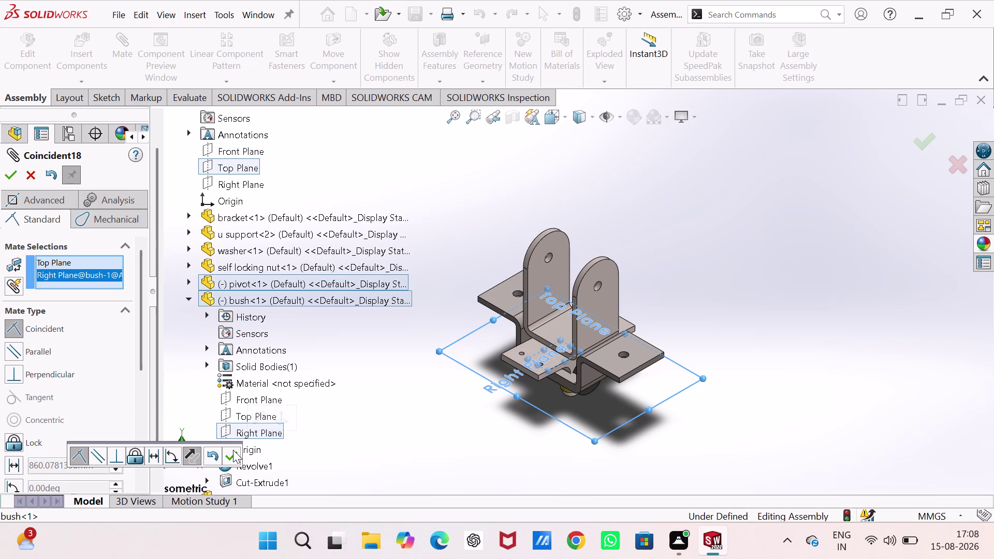
click(232, 449)
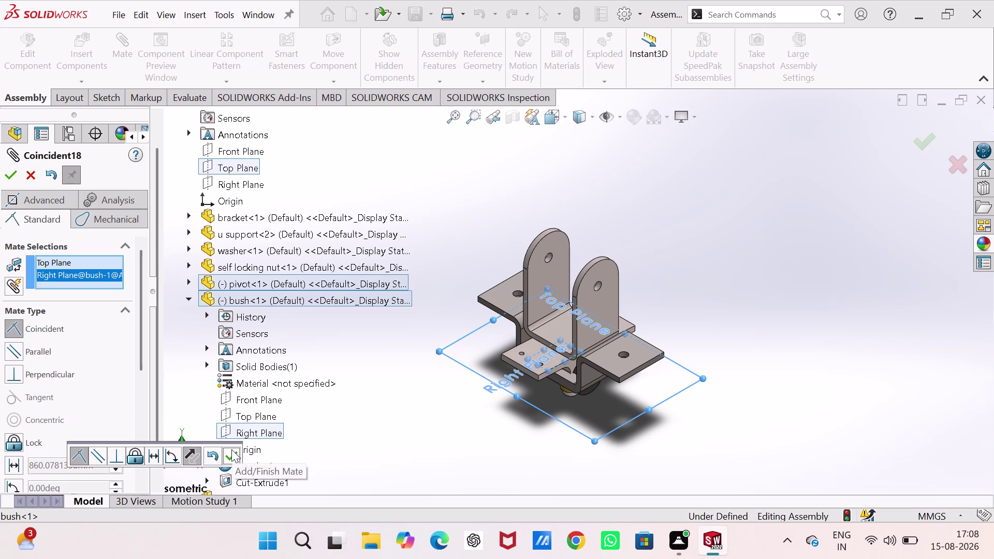
click(231, 457)
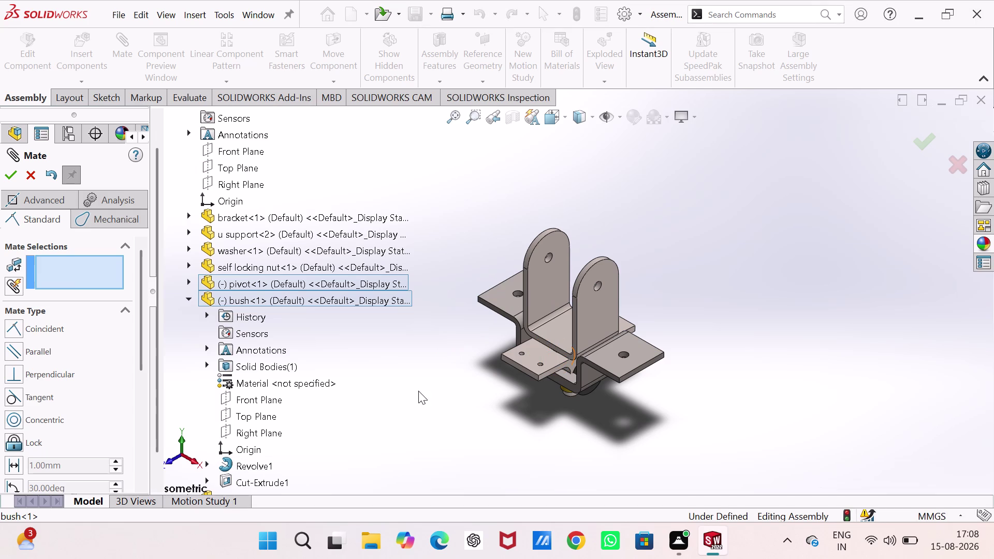
click(485, 400)
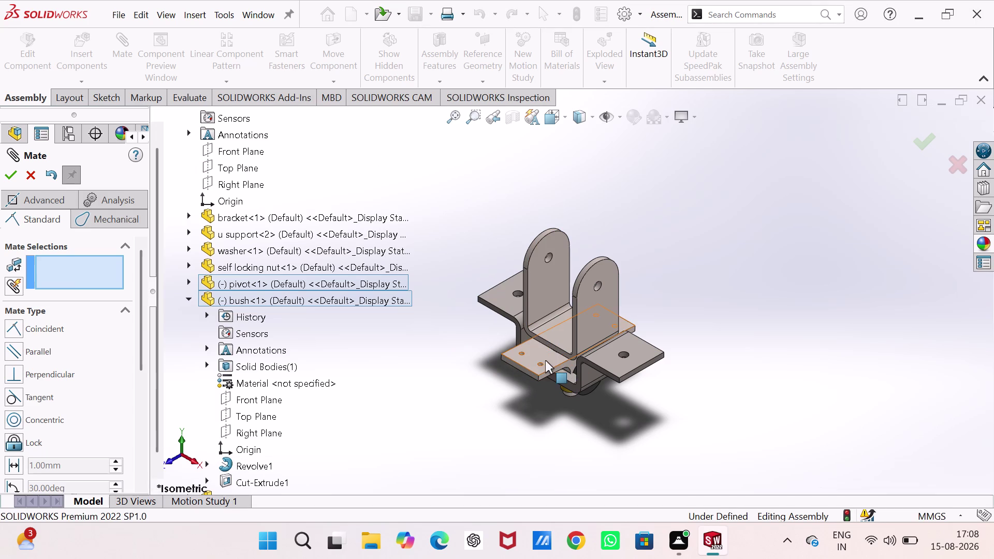
Swing the pivot plate to test its rotation, then undo the move.
drag(545, 360, 602, 128)
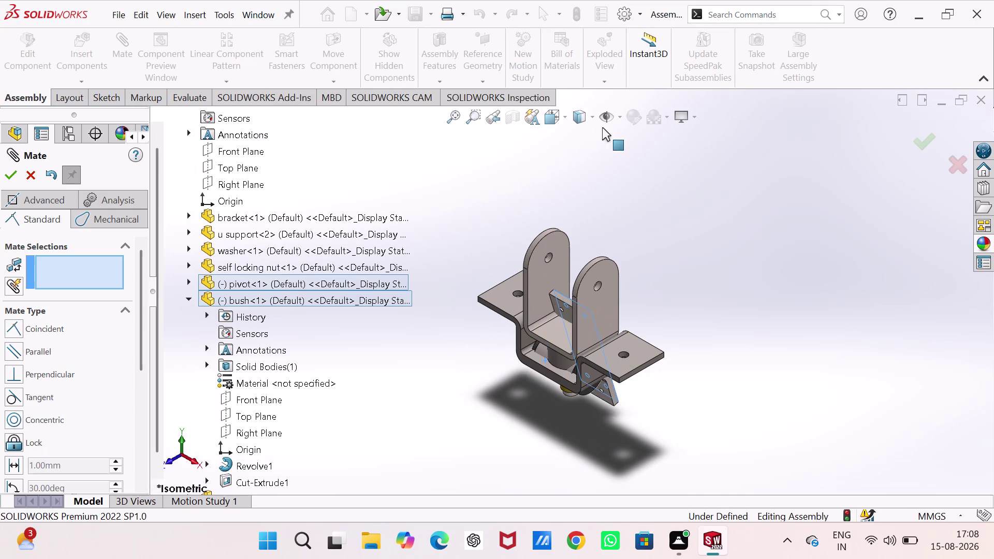
drag(602, 127, 465, 307)
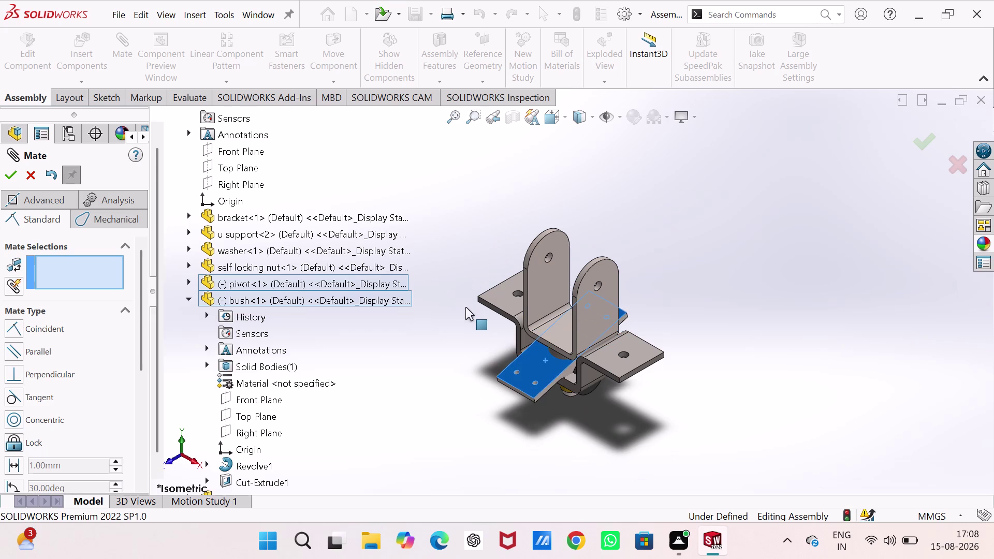
drag(465, 307, 474, 284)
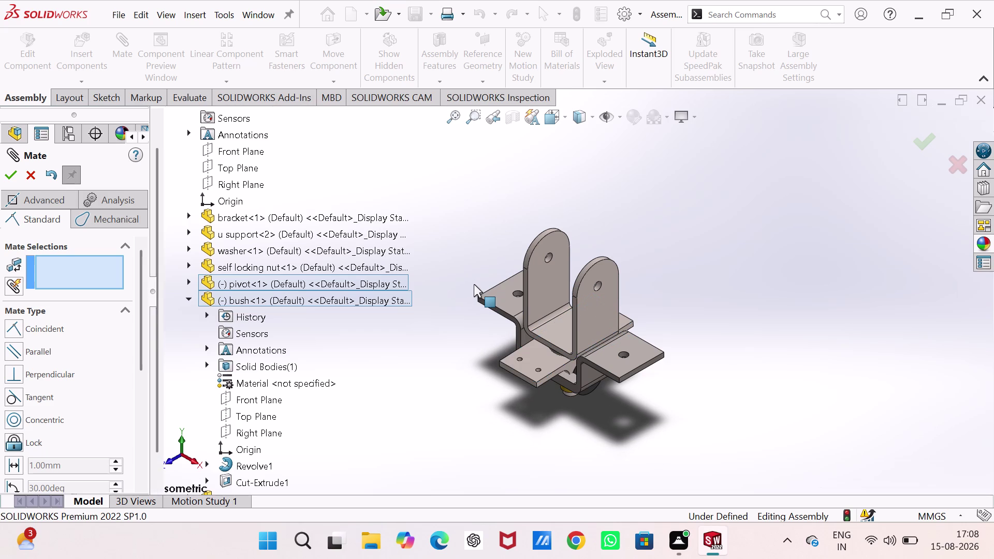
key(ctrl+z)
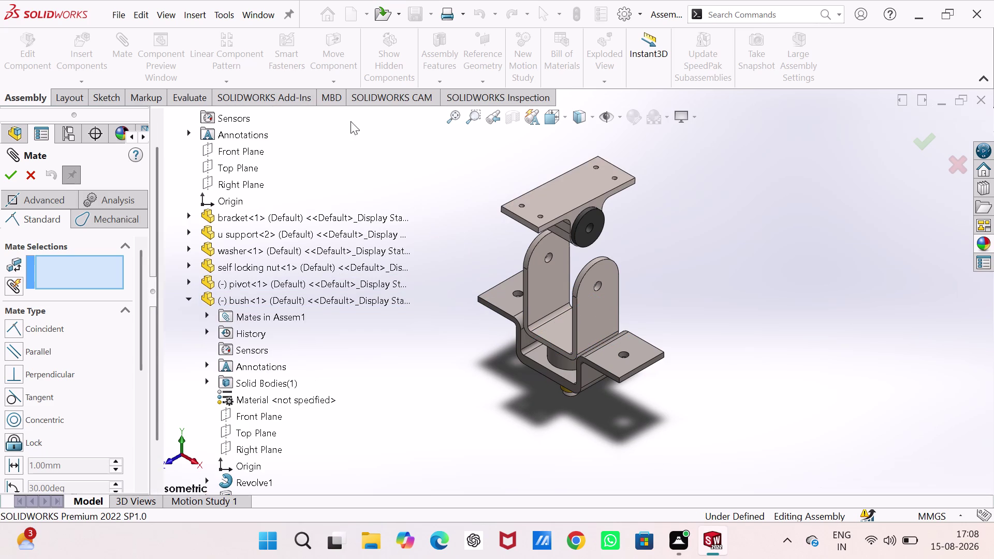
Select the assembly and bush Top Planes, then clear both selections.
click(241, 163)
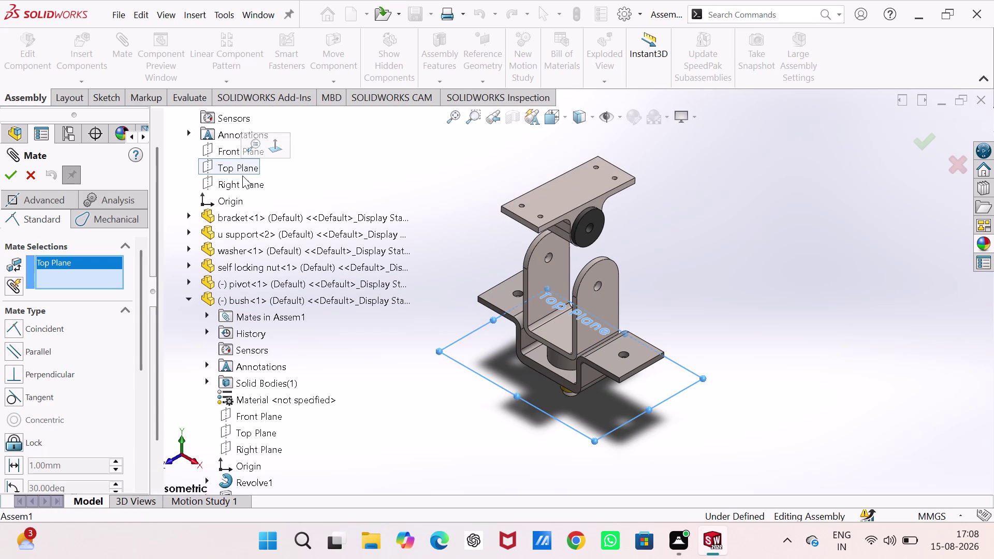
click(260, 429)
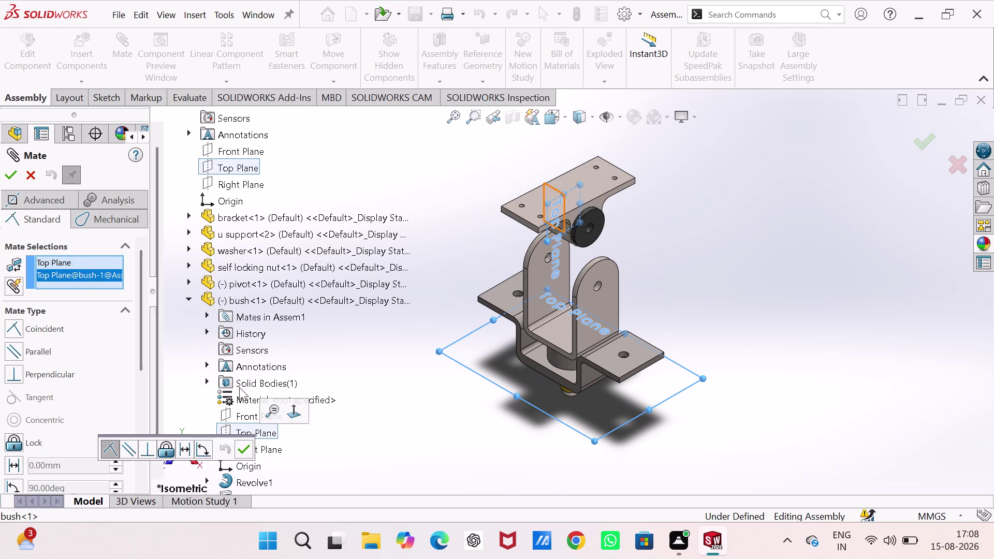
right_click(85, 273)
click(126, 279)
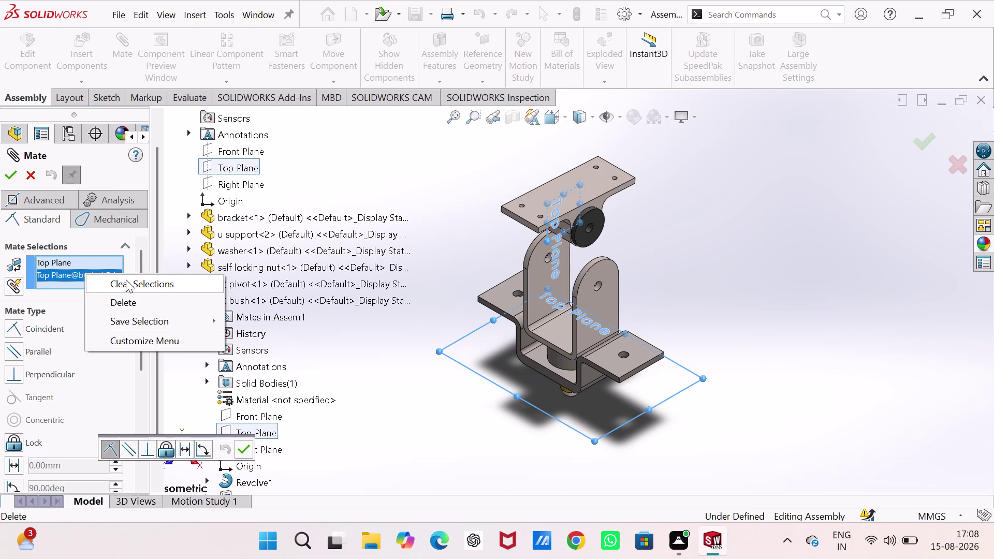
Select the assembly and bush Right Planes, then cancel the mate unapplied.
click(246, 186)
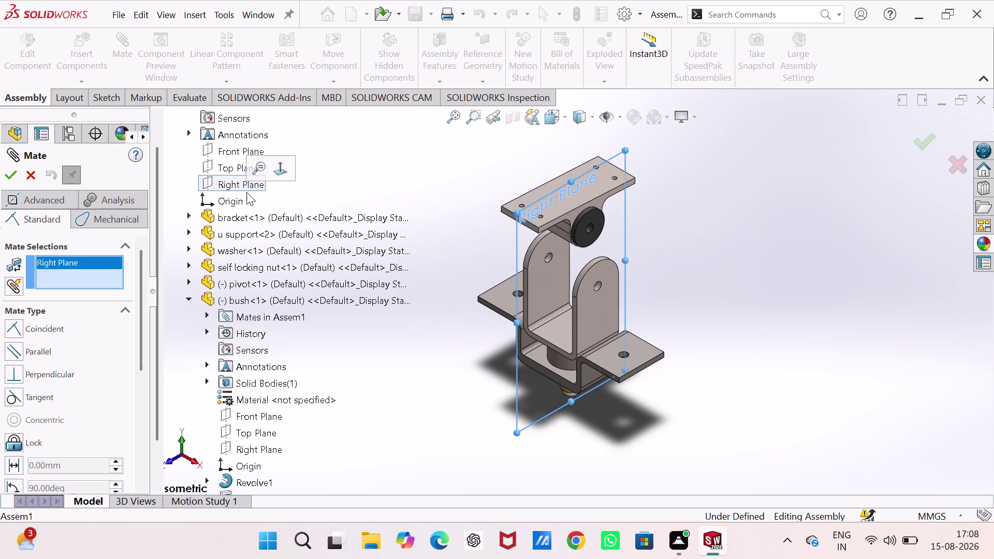
click(258, 448)
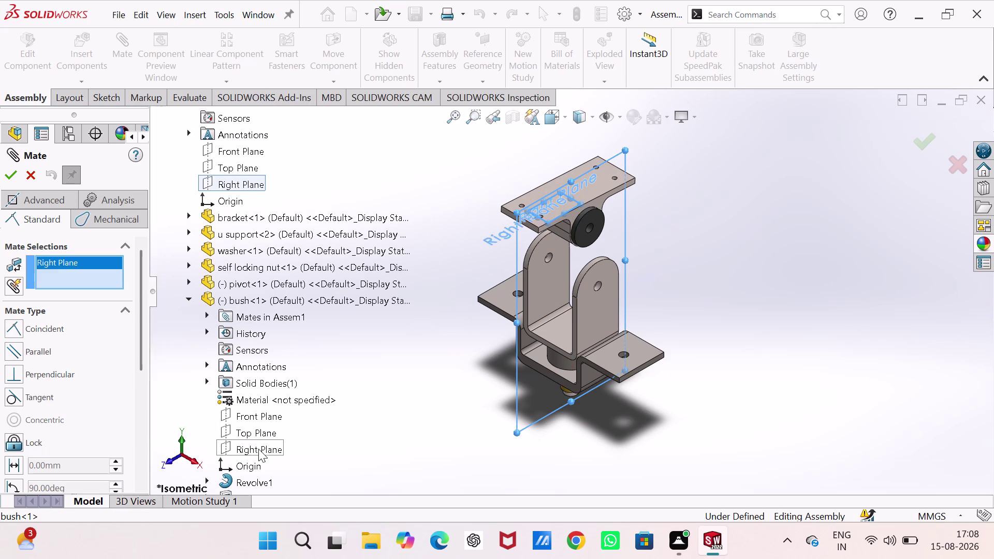
click(244, 470)
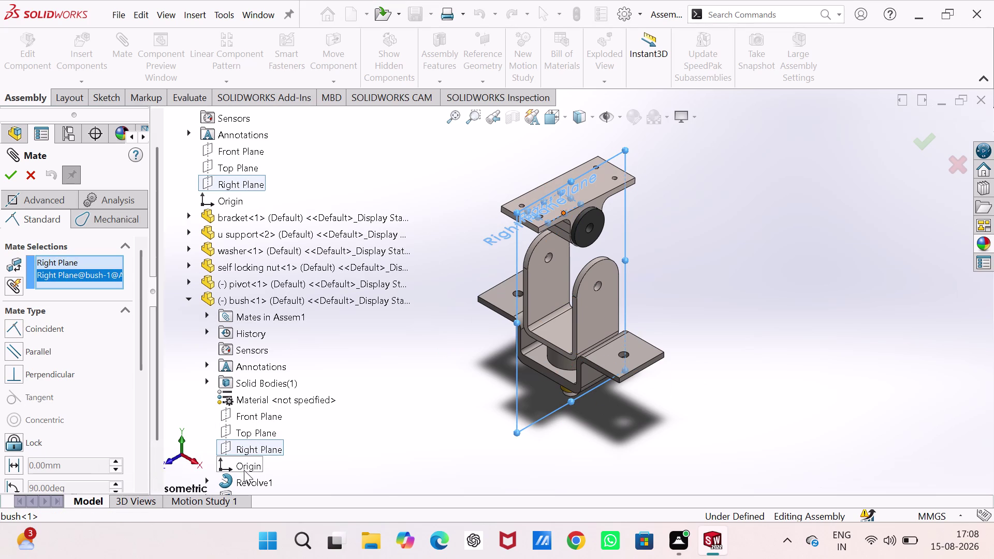
click(426, 388)
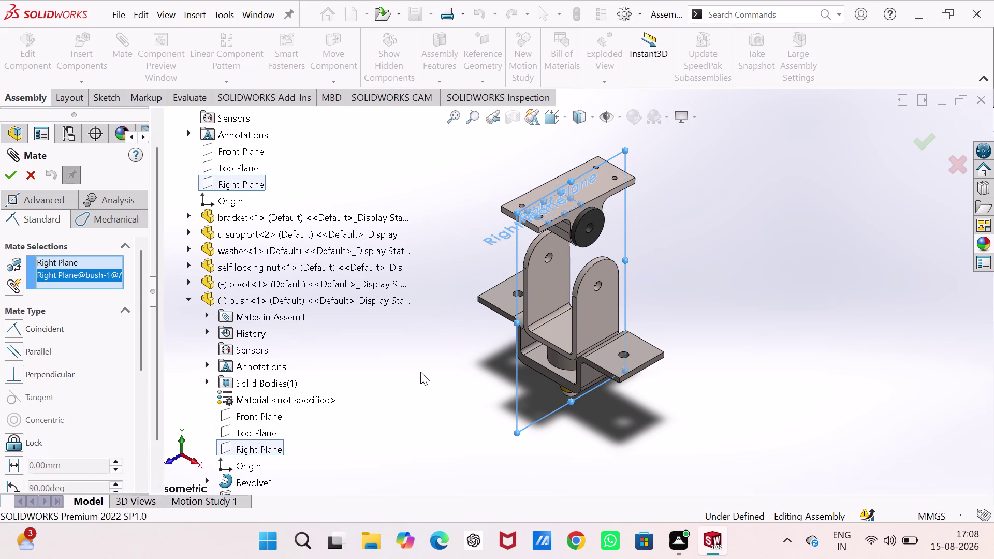
click(12, 174)
click(34, 180)
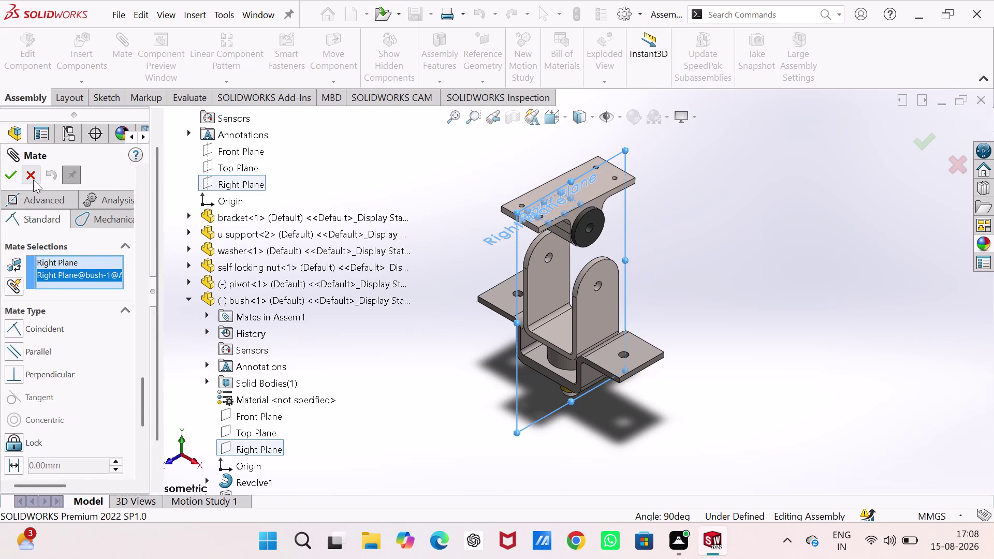
click(330, 223)
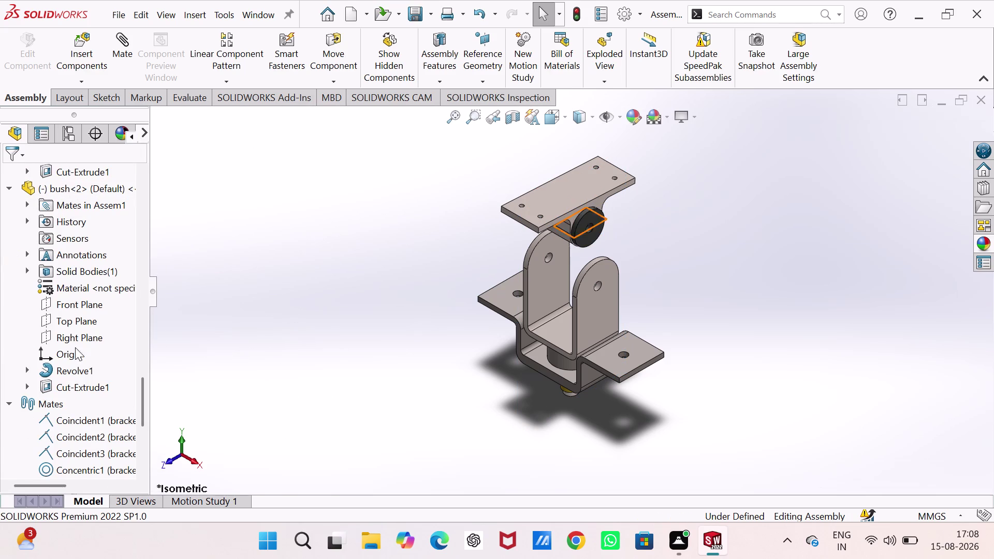
Collapse both bush branches and the mates list in the tree.
scroll(up, 3)
scroll(up, 3)
scroll(down, 3)
scroll(up, 3)
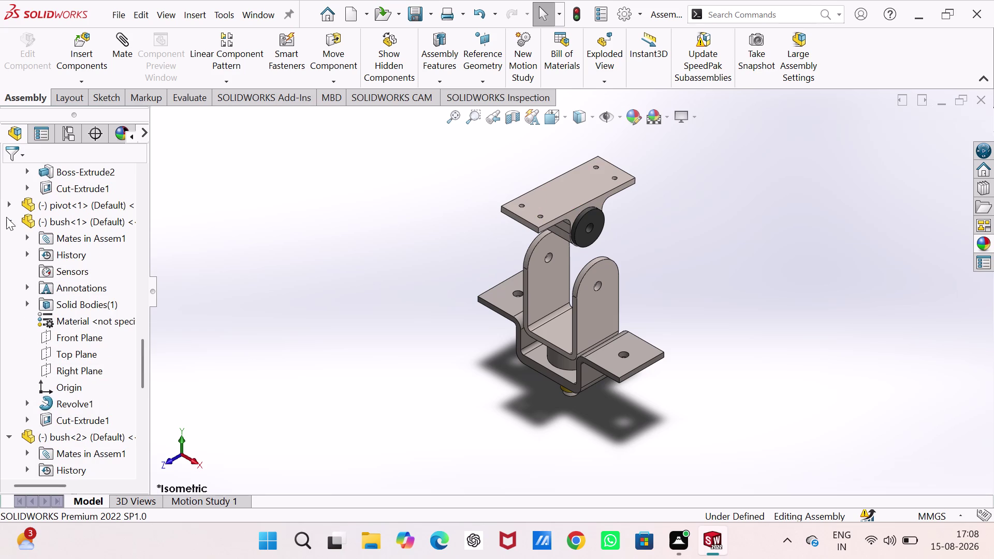
click(9, 221)
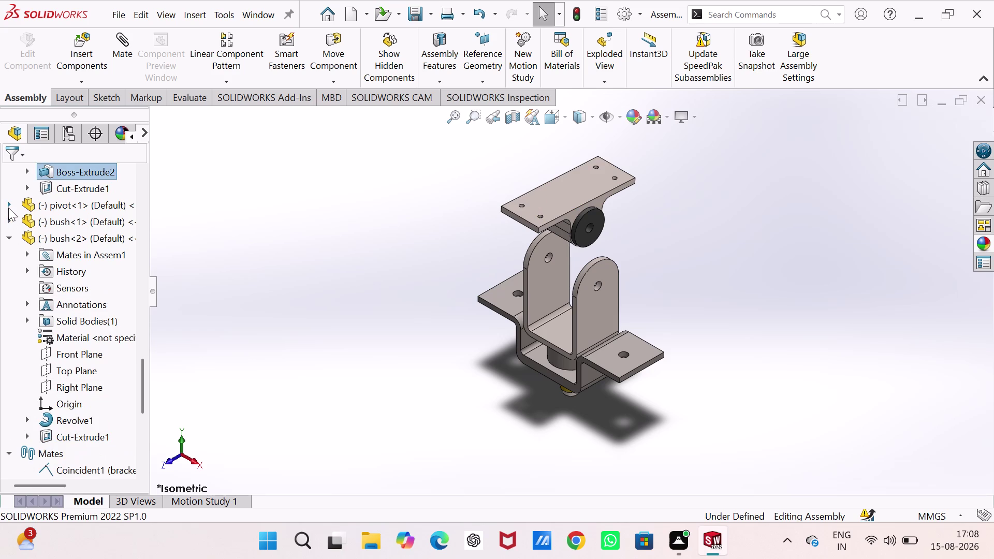
scroll(up, 3)
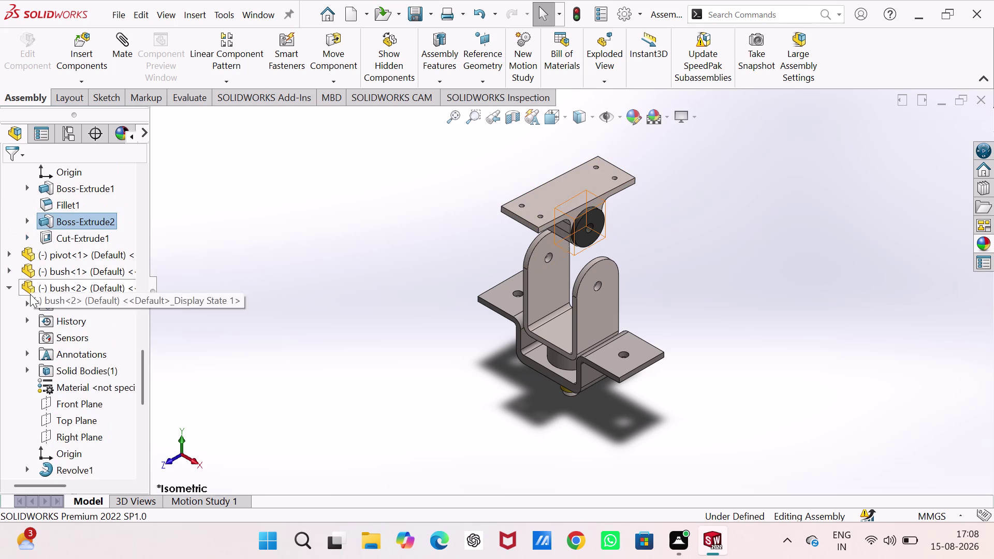
click(9, 286)
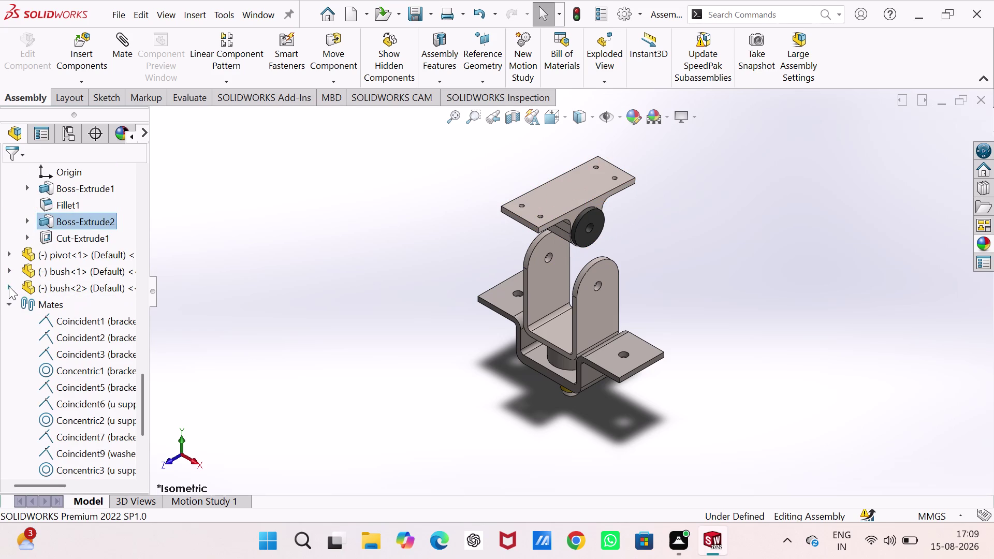
click(8, 303)
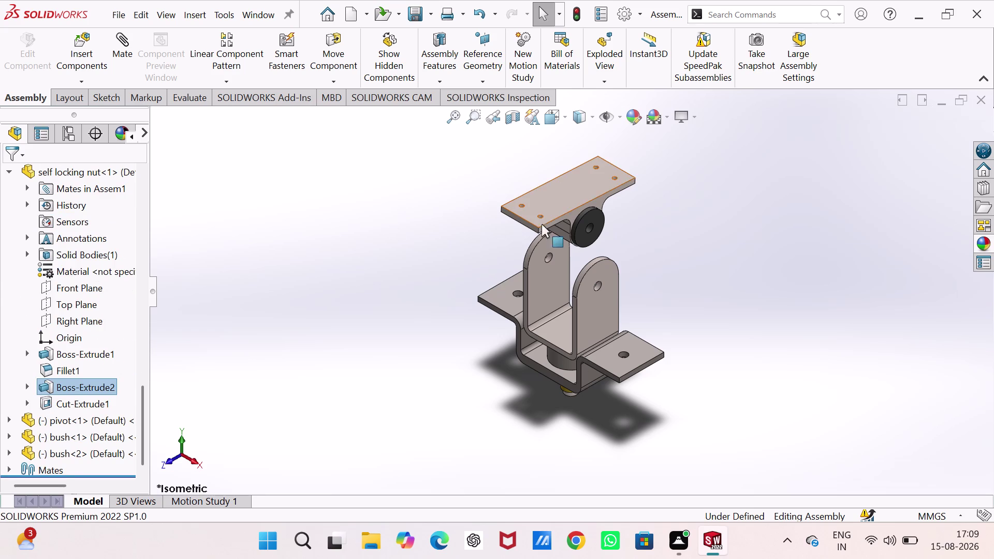
Collapse the self locking nut, u support, washer and bracket branches.
scroll(up, 3)
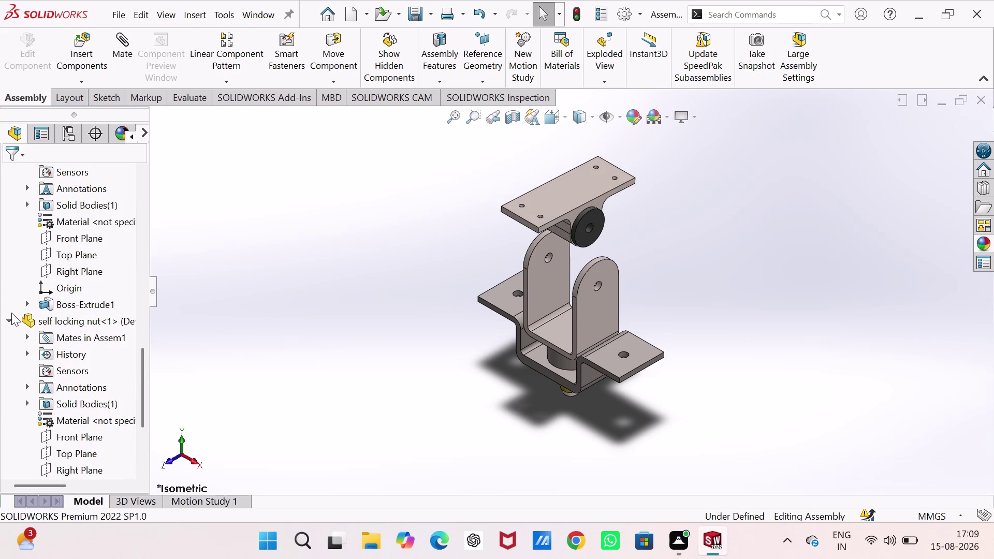
click(8, 319)
scroll(up, 3)
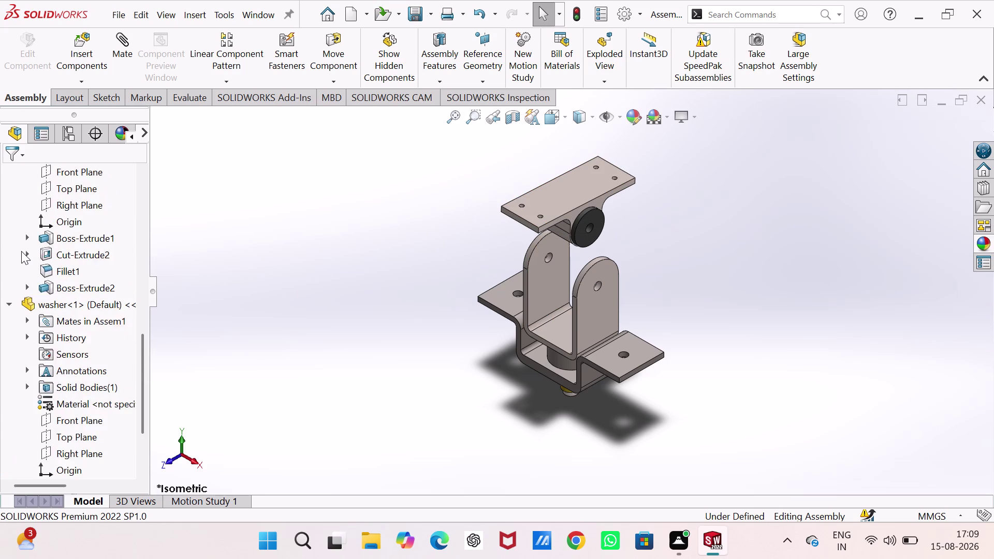
scroll(up, 3)
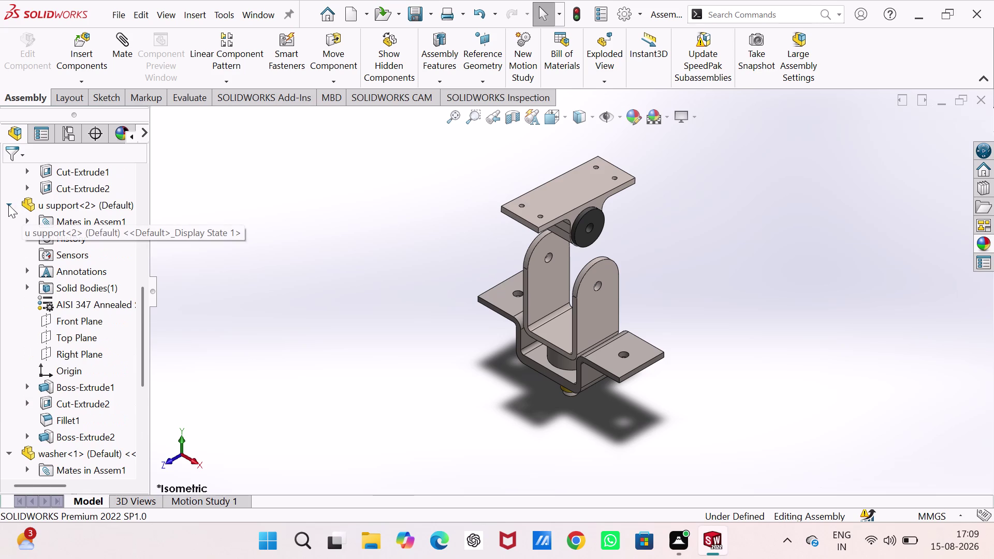
click(8, 204)
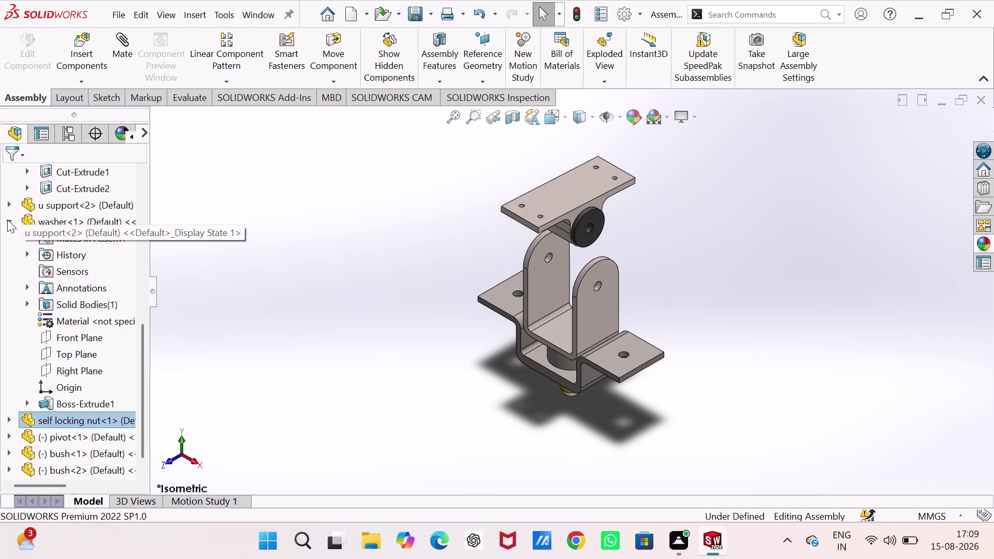
click(8, 220)
scroll(up, 3)
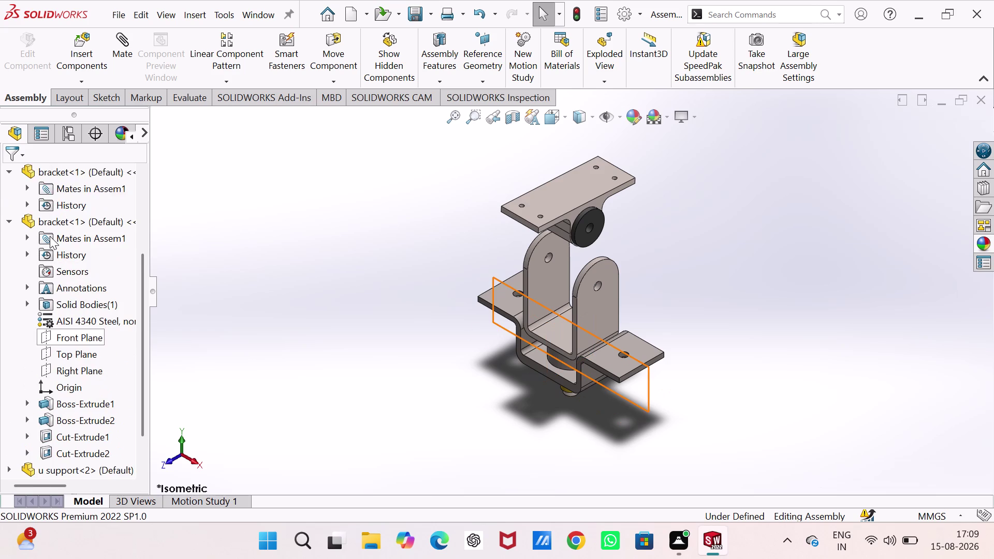
click(9, 221)
scroll(up, 3)
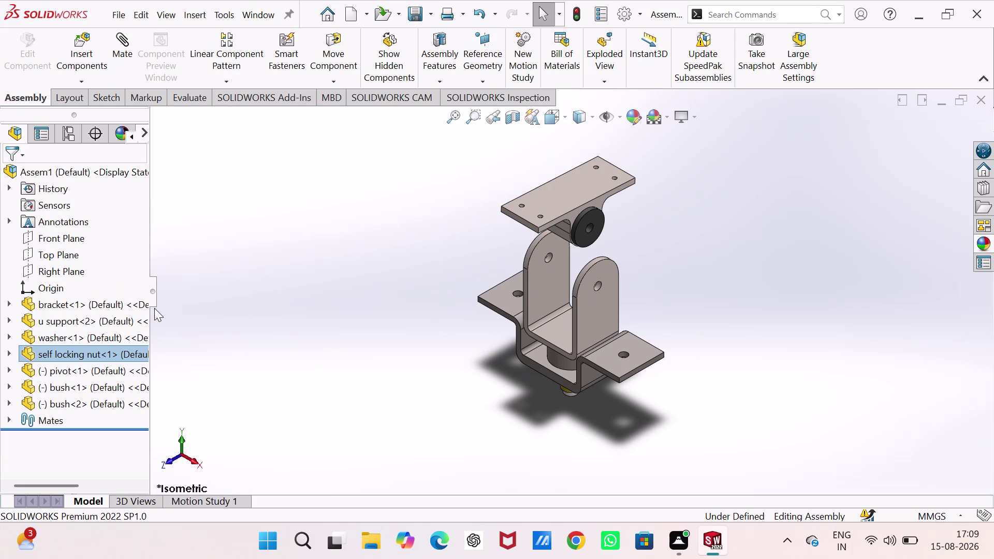
scroll(down, 3)
scroll(up, 3)
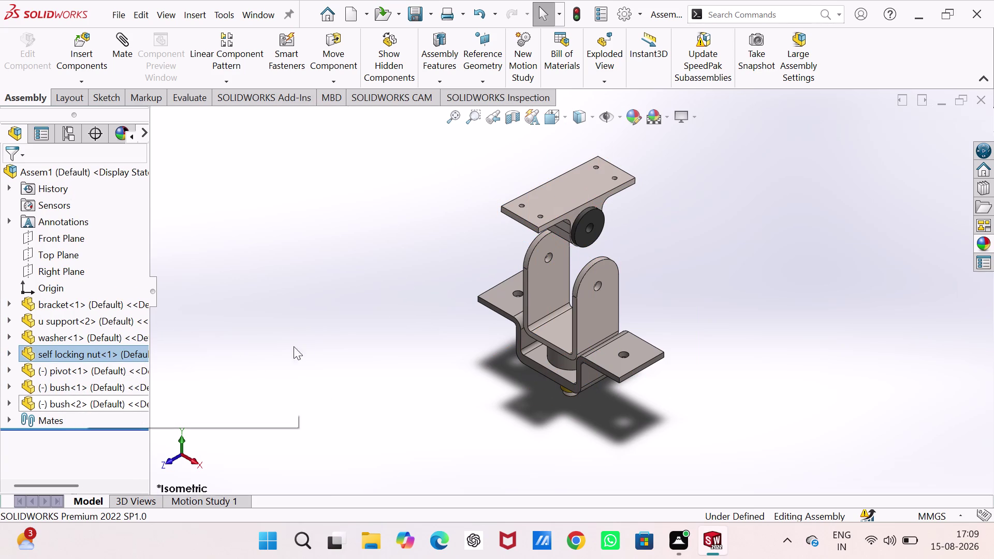
click(373, 318)
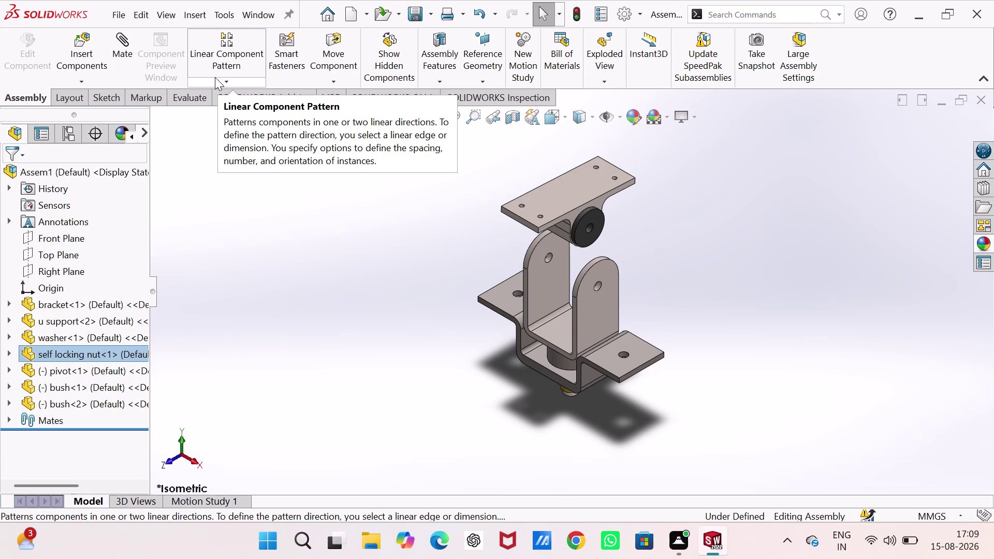
drag(559, 198, 514, 227)
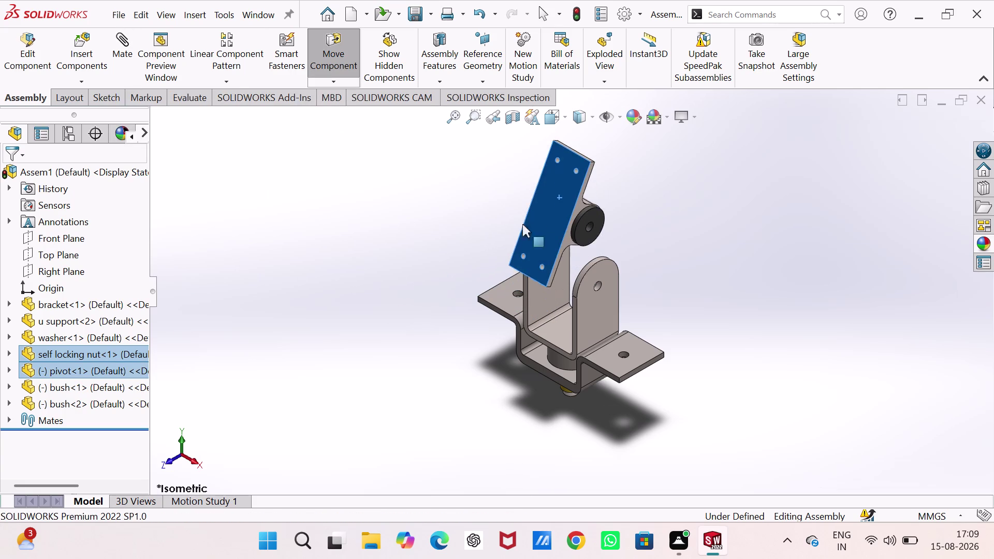
drag(514, 227, 545, 213)
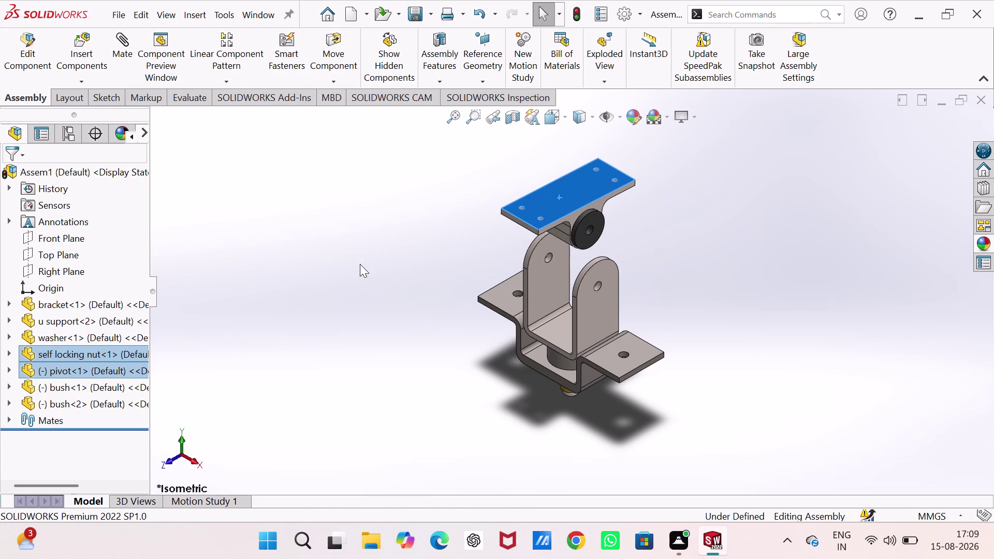
click(124, 51)
click(544, 276)
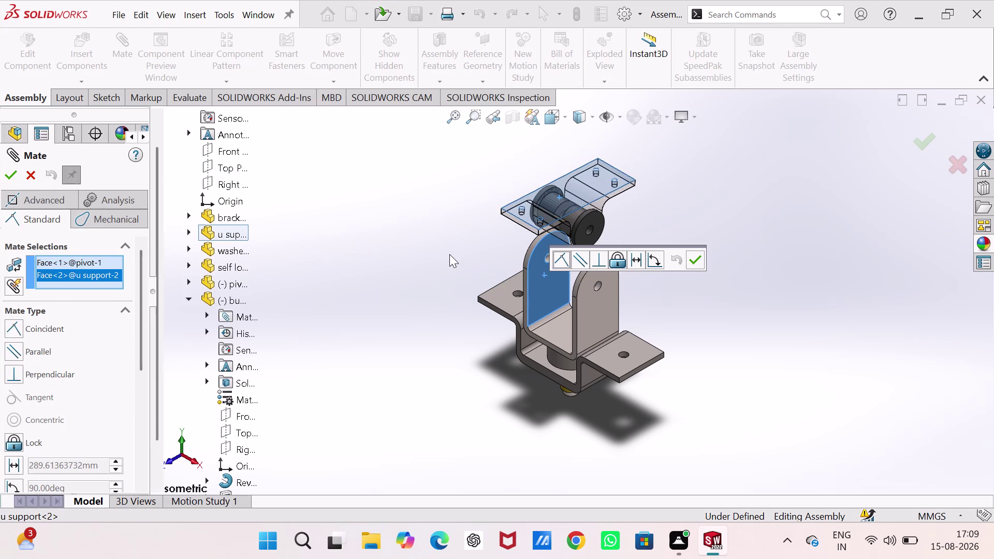
key(Escape)
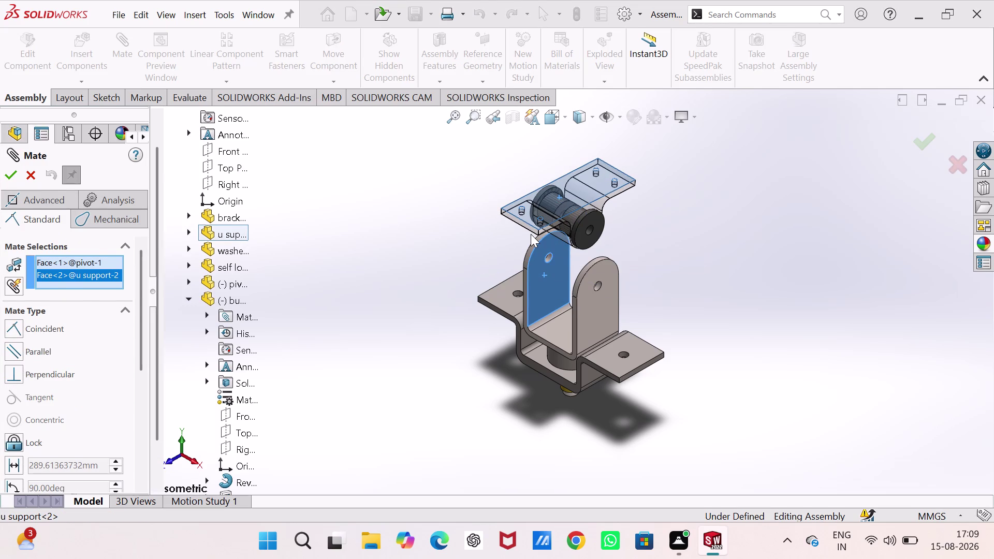
key(Escape)
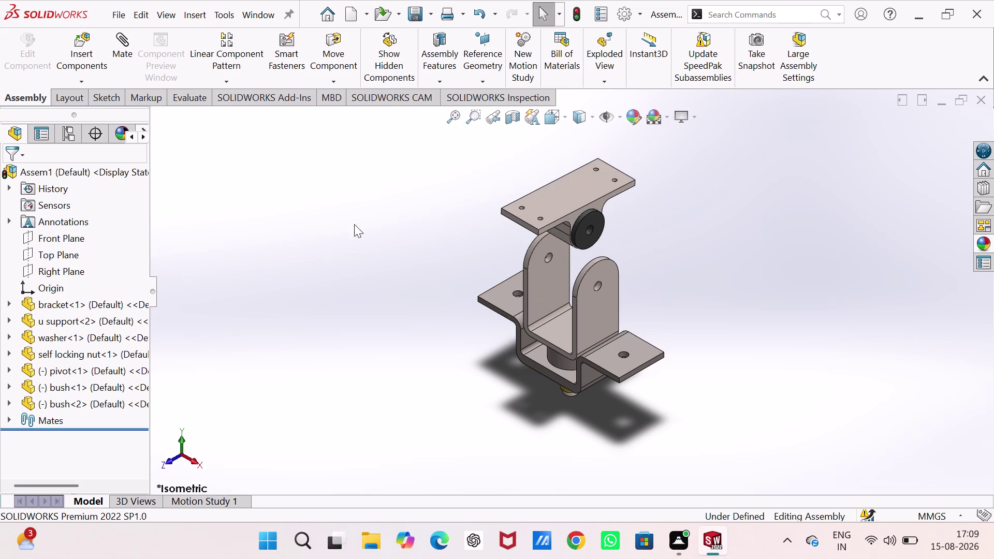
click(115, 51)
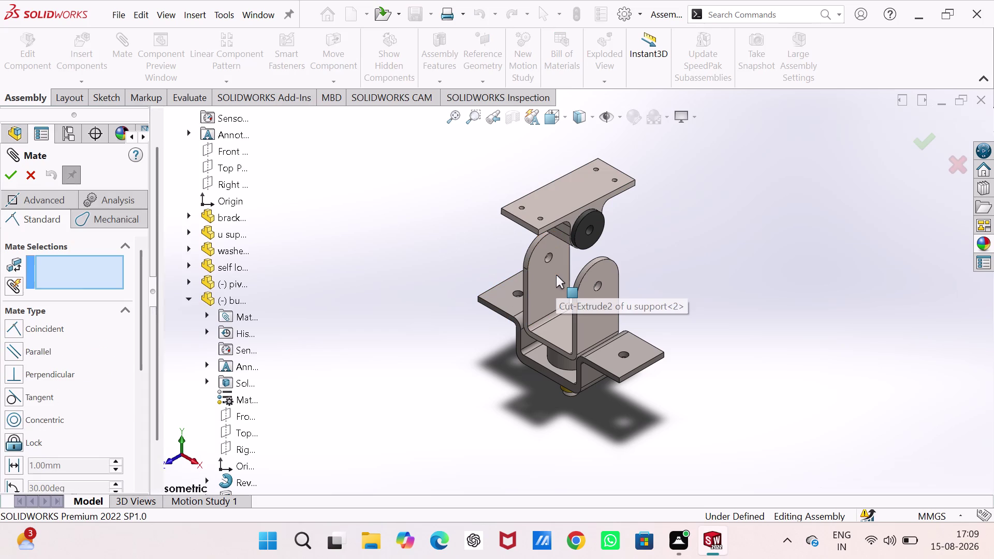
Clear the trial u support face and pivot axis selections from the mate.
click(549, 277)
middle_drag(475, 257, 527, 280)
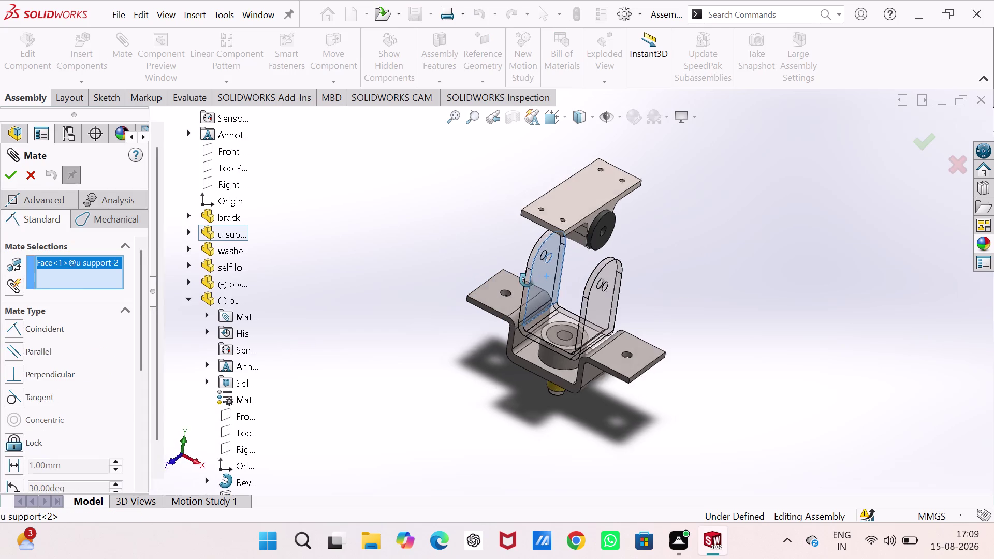
middle_drag(526, 280, 581, 303)
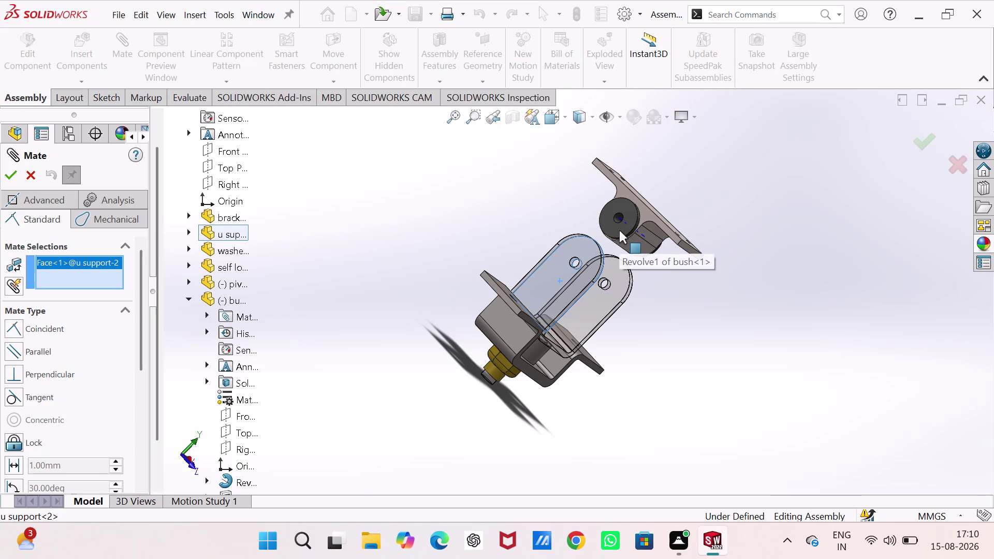
right_click(106, 267)
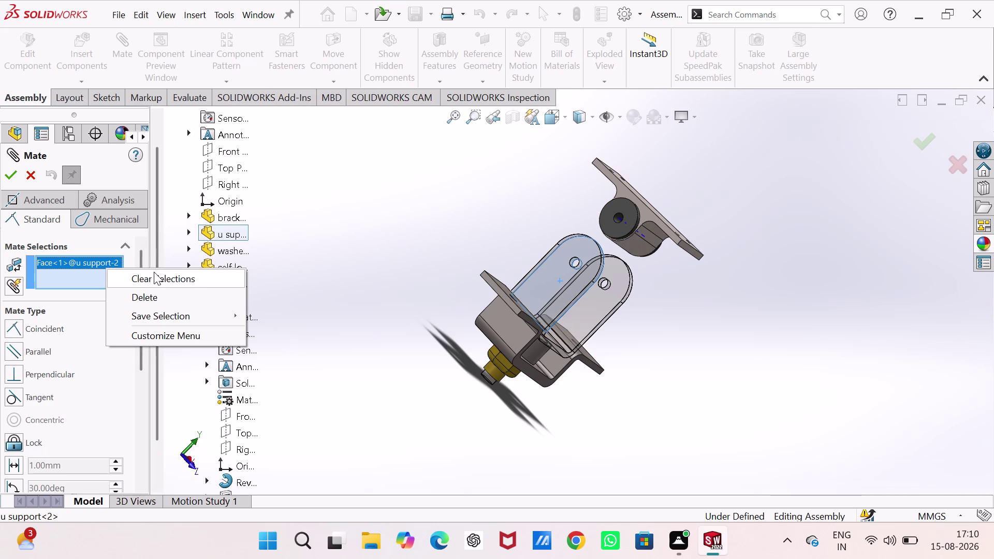
click(155, 277)
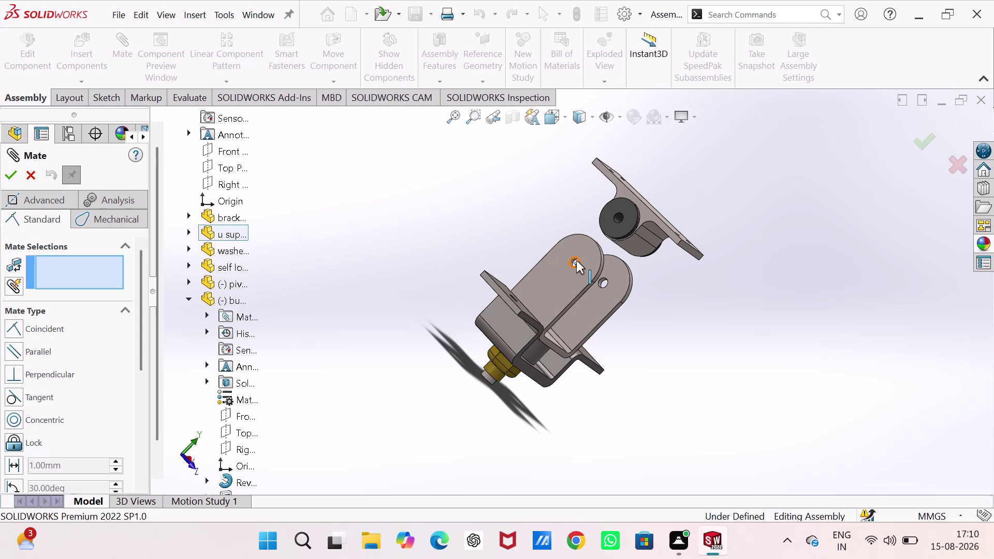
click(619, 216)
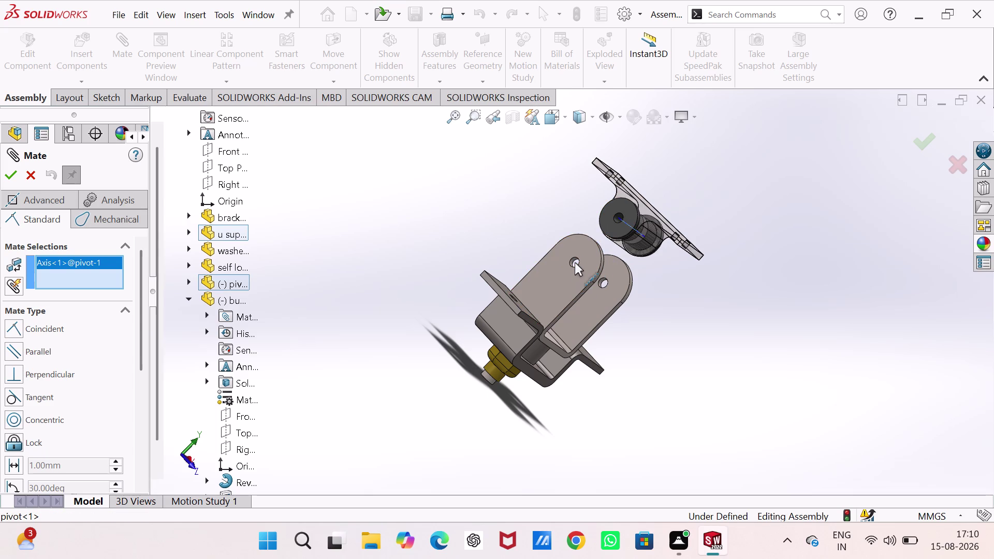
scroll(down, 3)
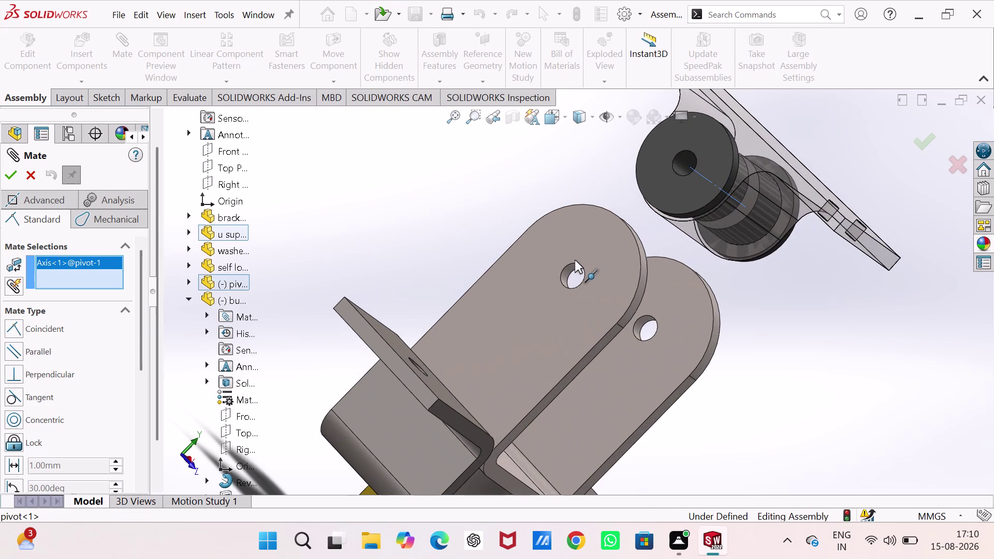
right_click(106, 275)
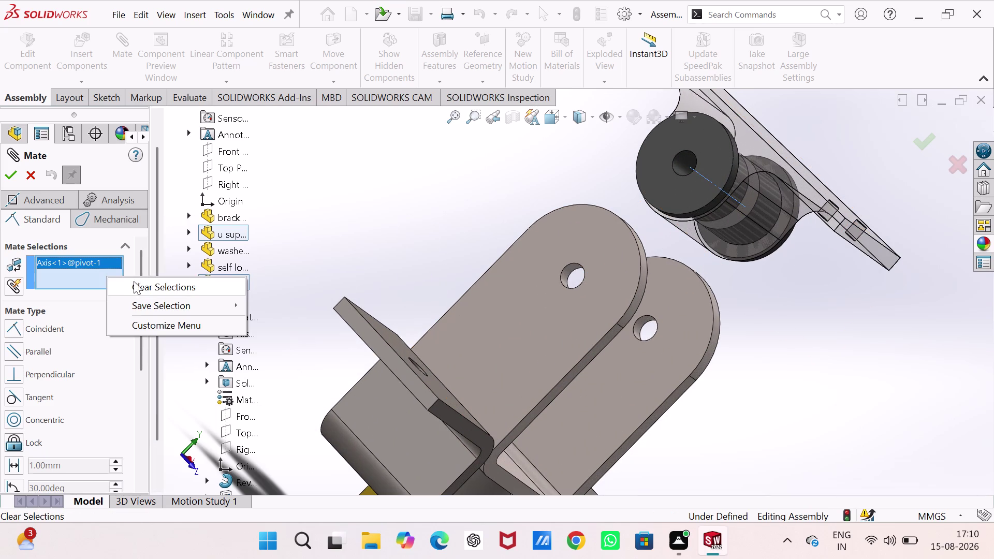
click(141, 286)
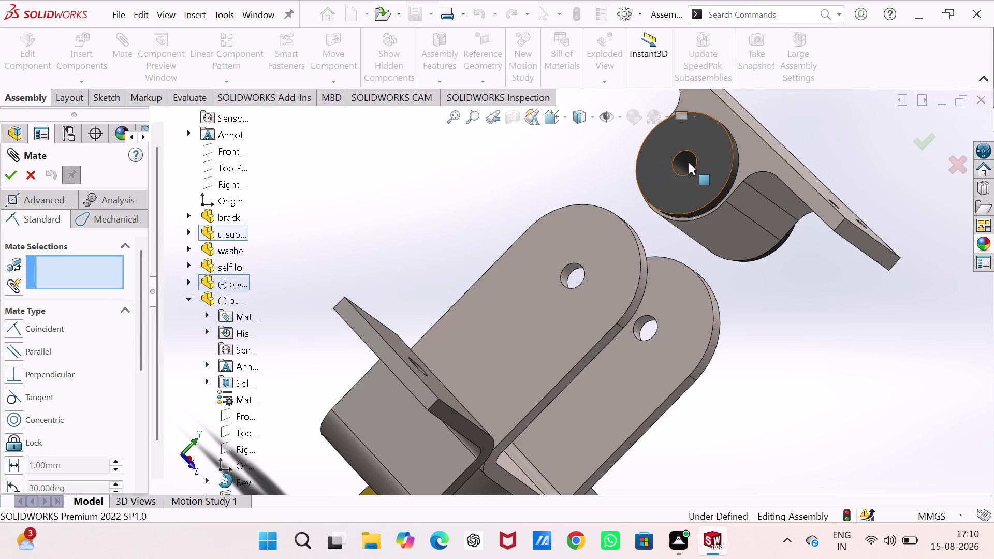
Mate the bush's cylindrical face concentric with the u support hole.
click(687, 162)
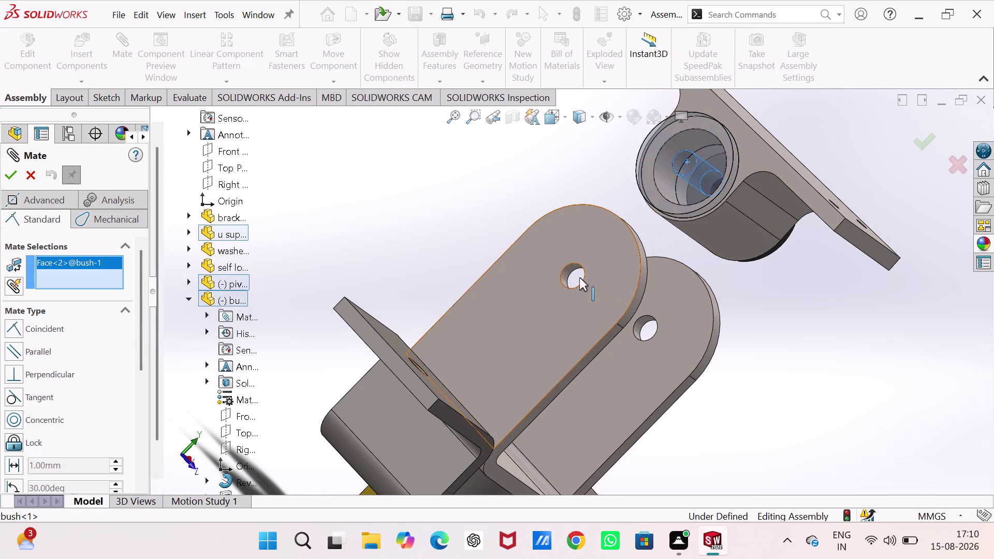
scroll(down, 3)
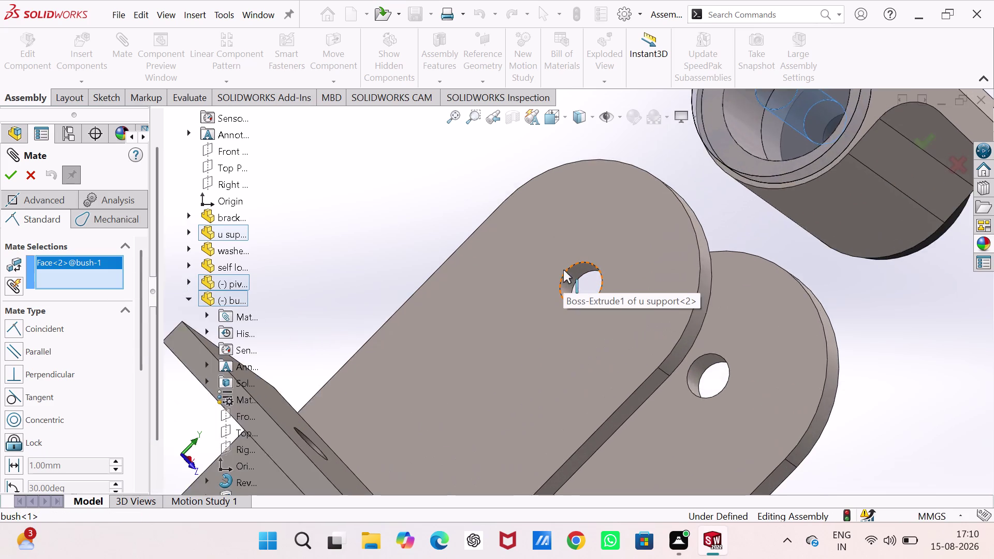
scroll(down, 3)
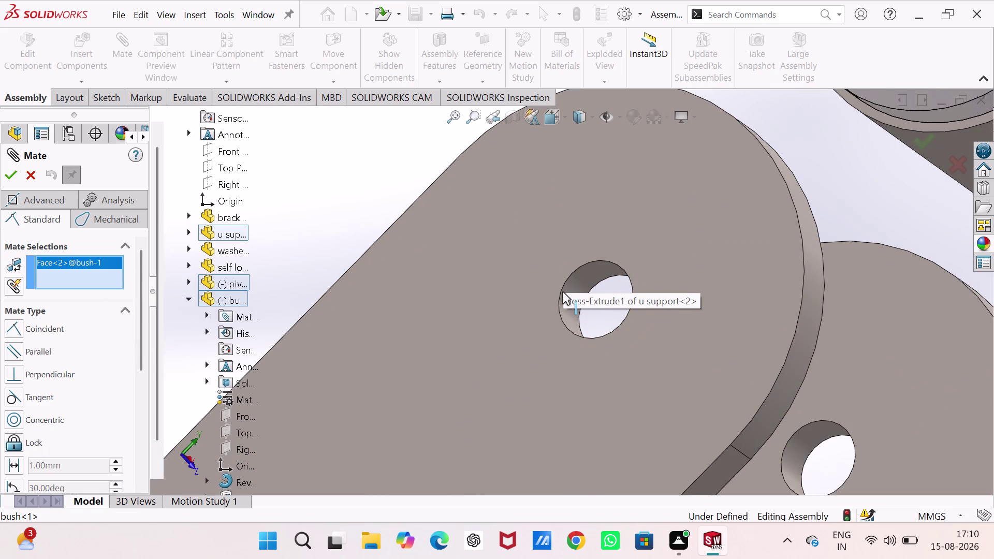
click(572, 283)
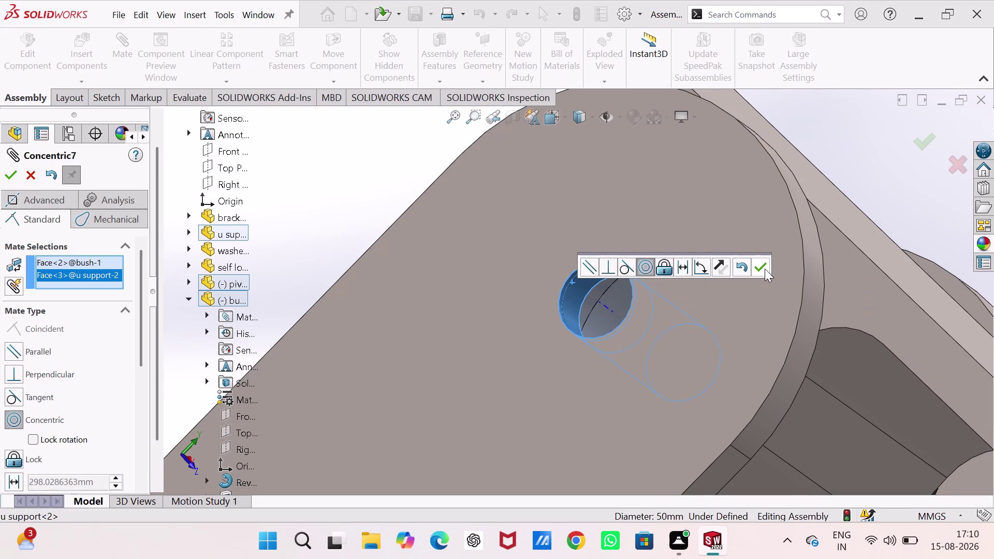
click(765, 268)
scroll(up, 3)
Drag the pivot plate back and forth to confirm it rotates freely.
scroll(up, 3)
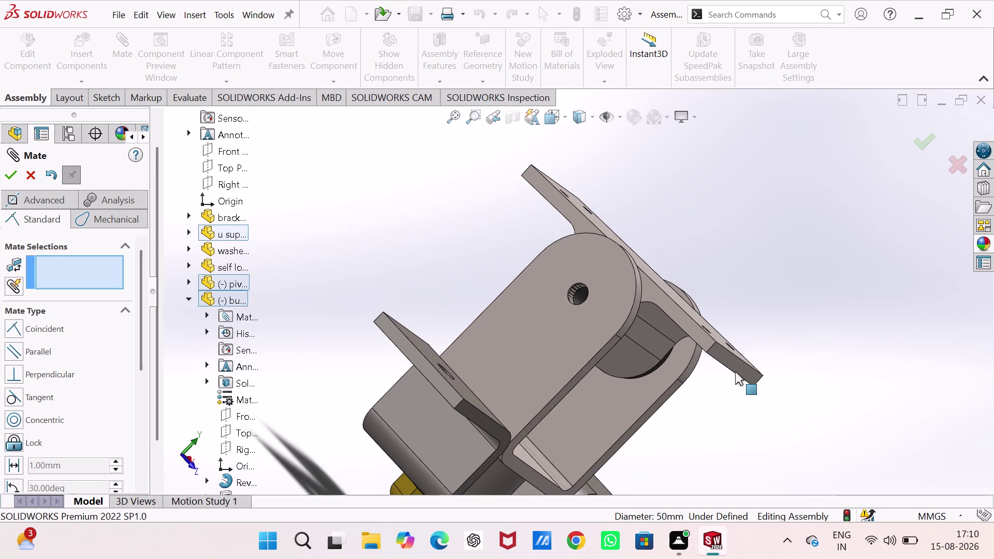
middle_drag(734, 372, 660, 307)
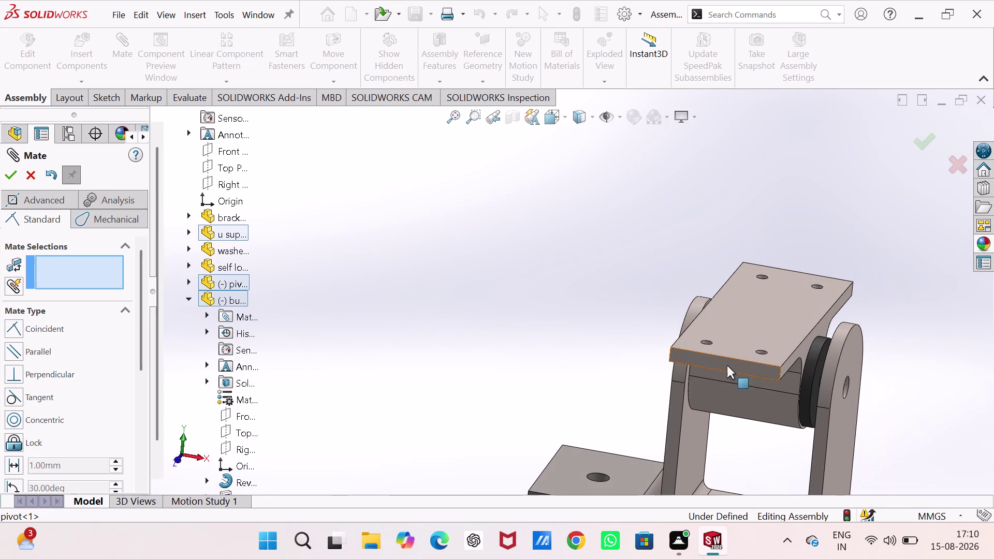
drag(797, 352, 775, 287)
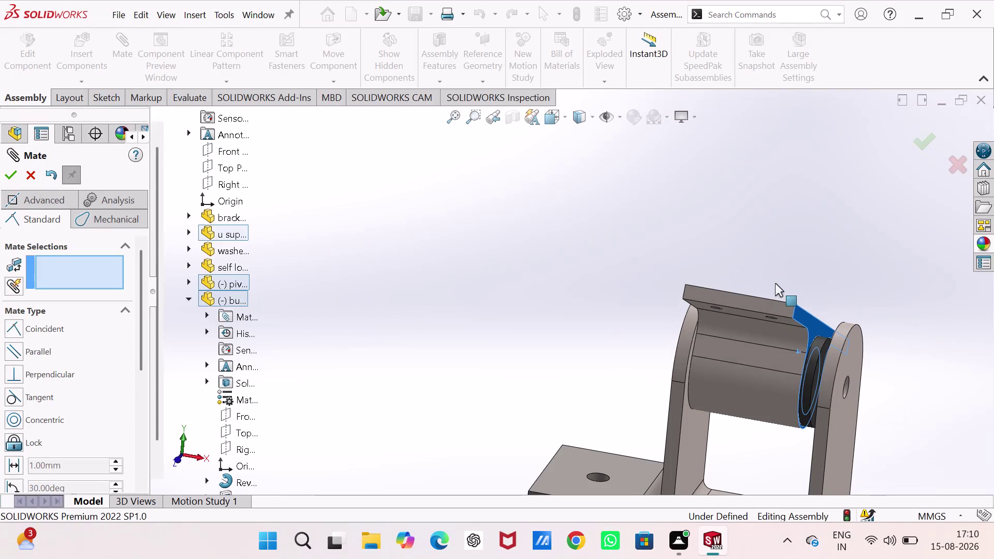
drag(775, 286, 761, 335)
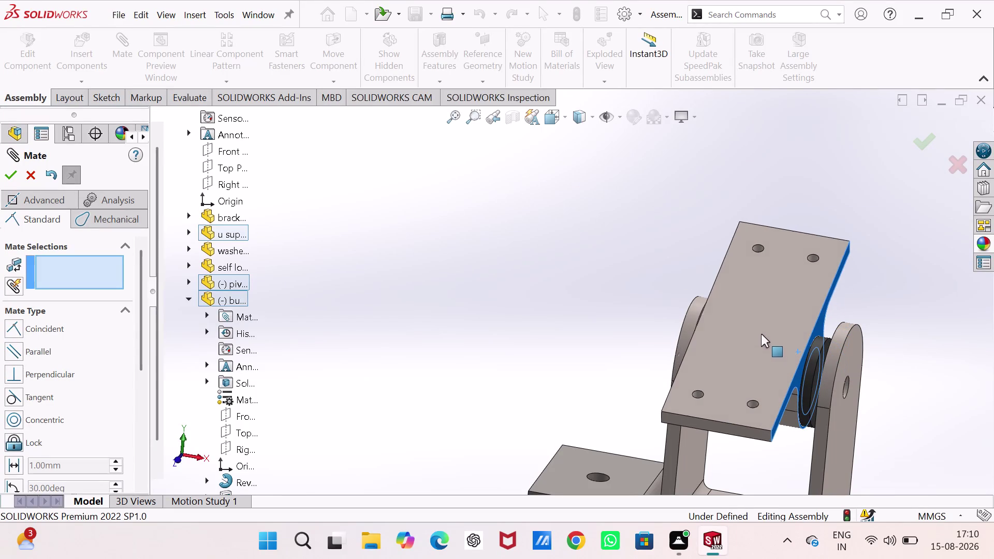
drag(760, 335, 767, 309)
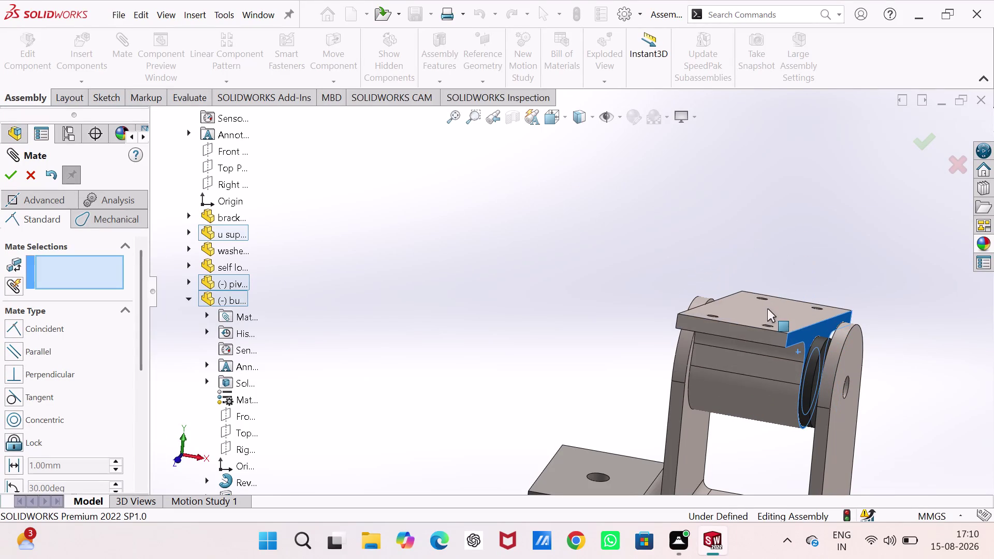
drag(767, 308, 766, 332)
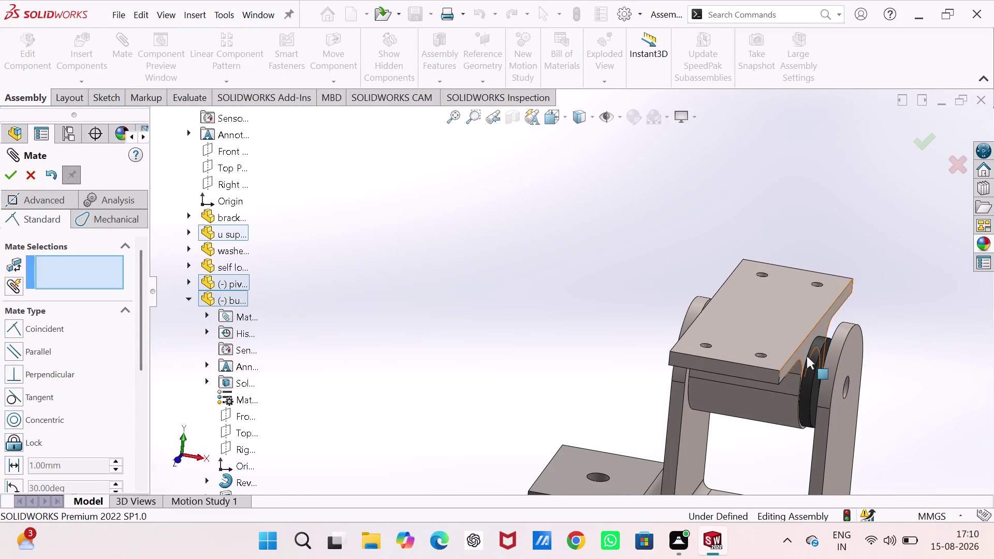
scroll(up, 3)
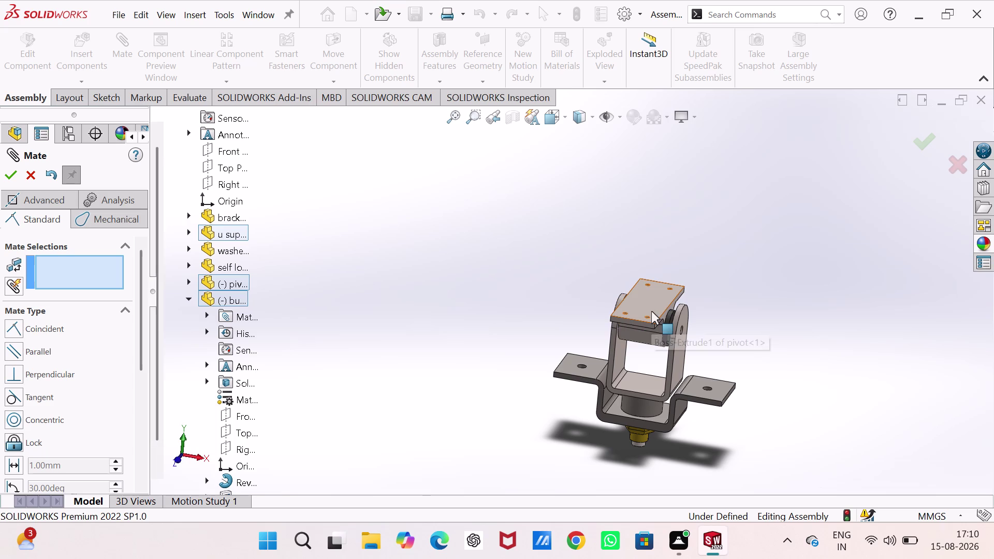
drag(651, 311, 648, 372)
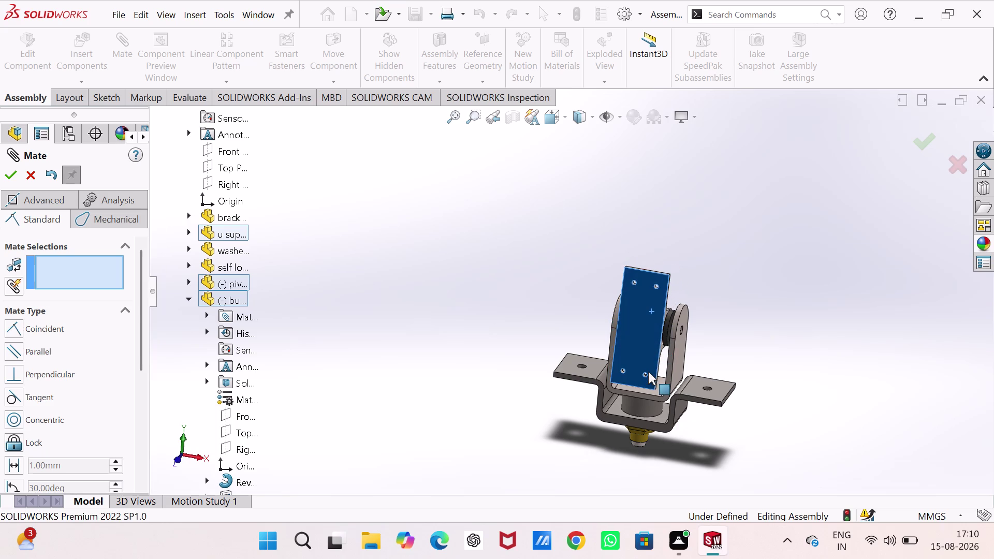
drag(648, 371, 638, 292)
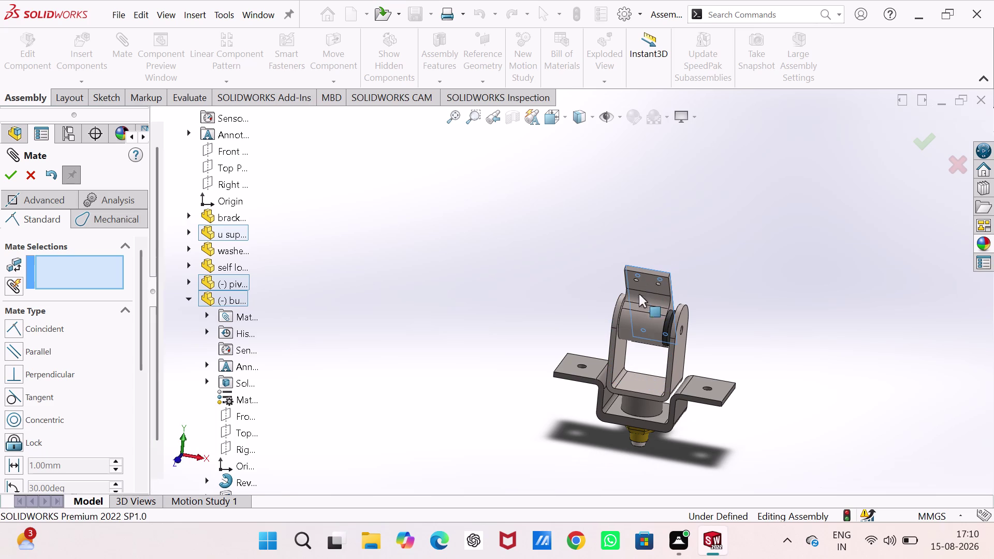
drag(638, 292, 639, 310)
drag(646, 331, 679, 335)
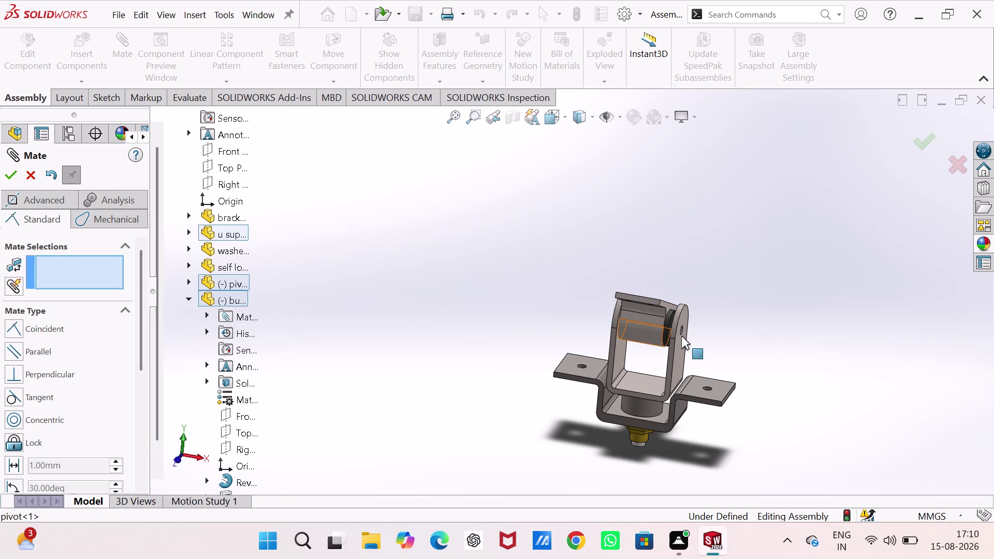
drag(680, 336, 659, 306)
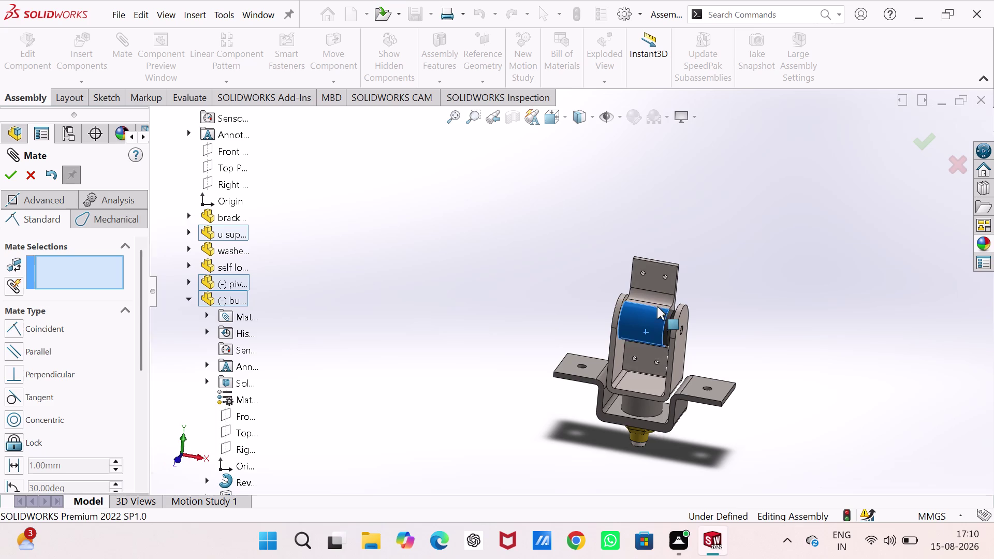
drag(659, 306, 643, 346)
click(473, 242)
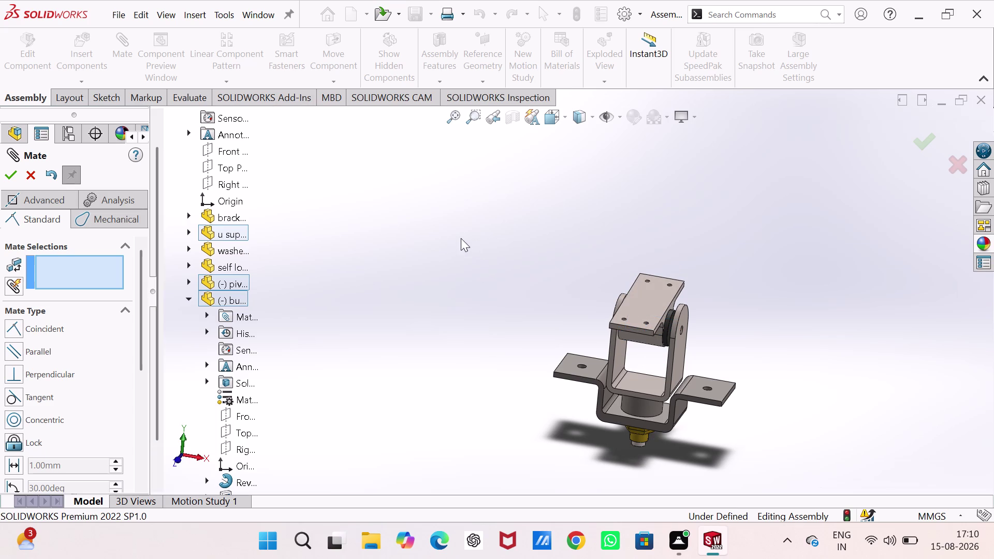
Close the Mate tool and swing the pivot plate again to test rotation.
click(6, 167)
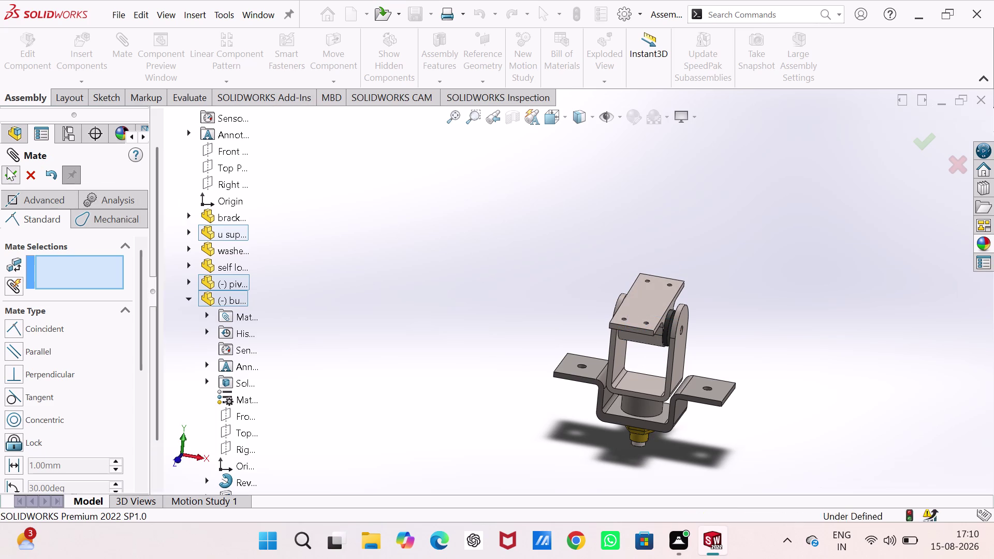
click(491, 172)
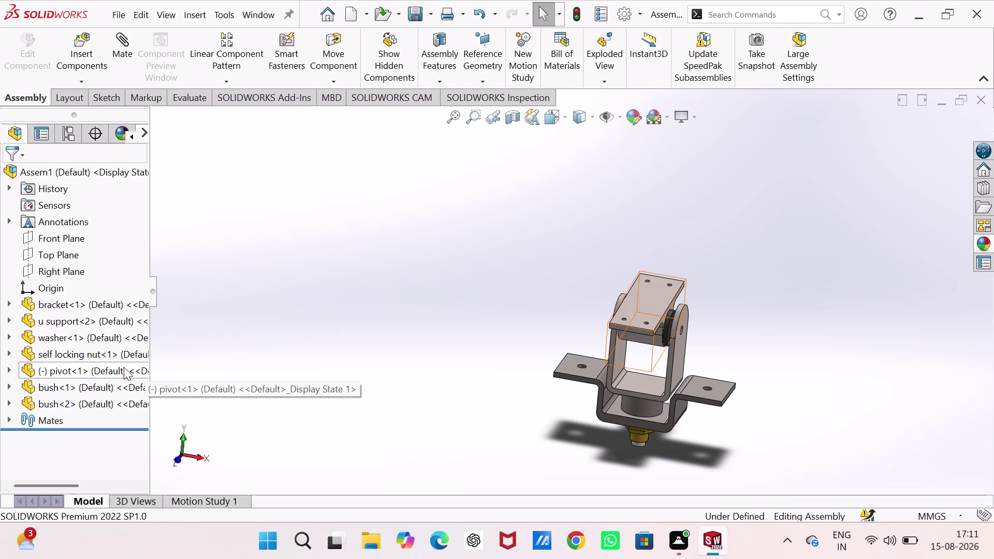
drag(644, 319, 644, 375)
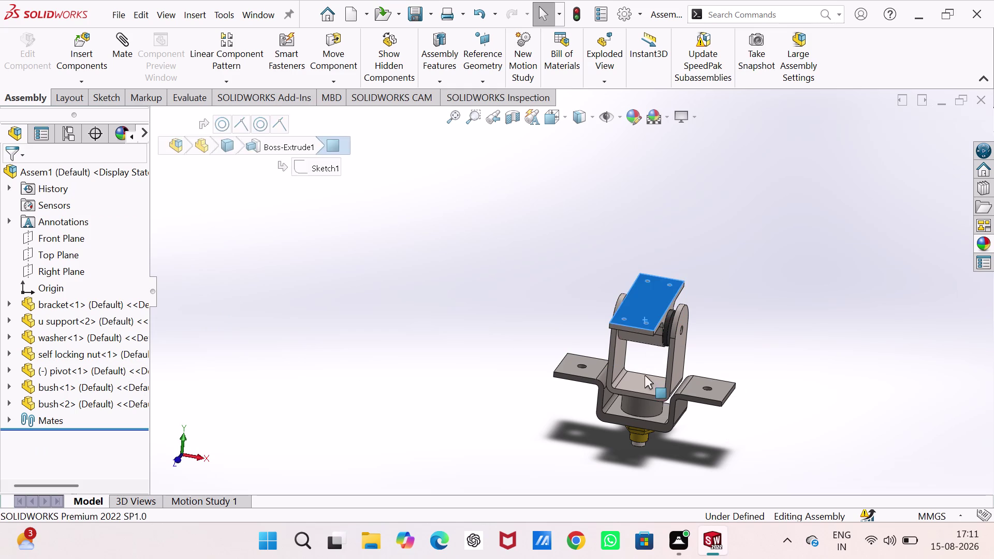
drag(644, 375, 629, 337)
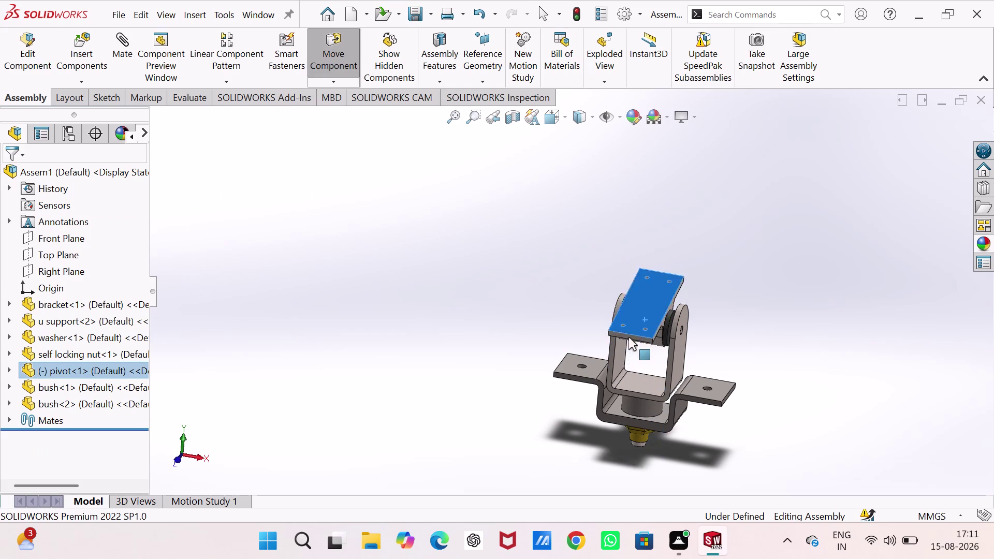
drag(628, 337, 636, 373)
click(433, 281)
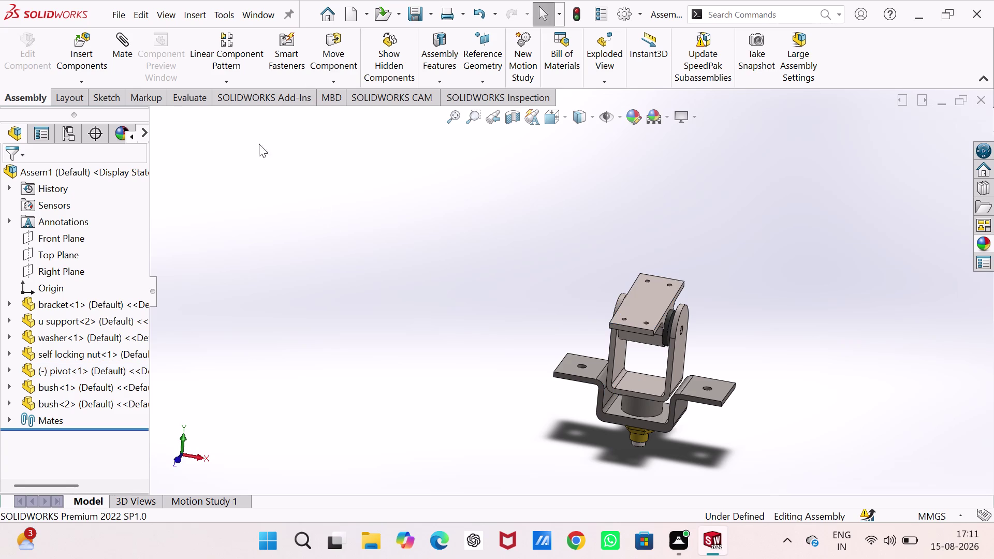
Start and cancel a new mate, then open Insert Components.
click(116, 51)
click(85, 52)
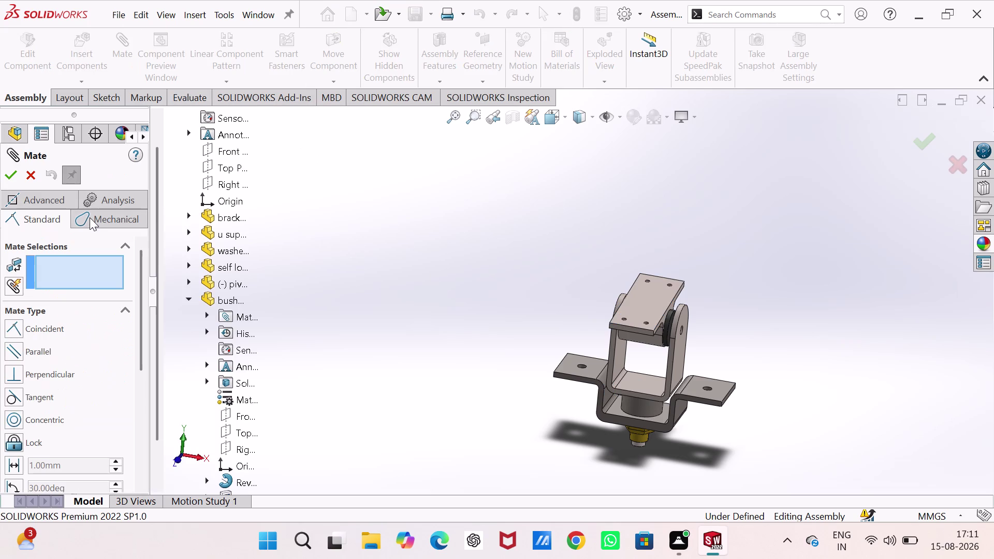
click(31, 172)
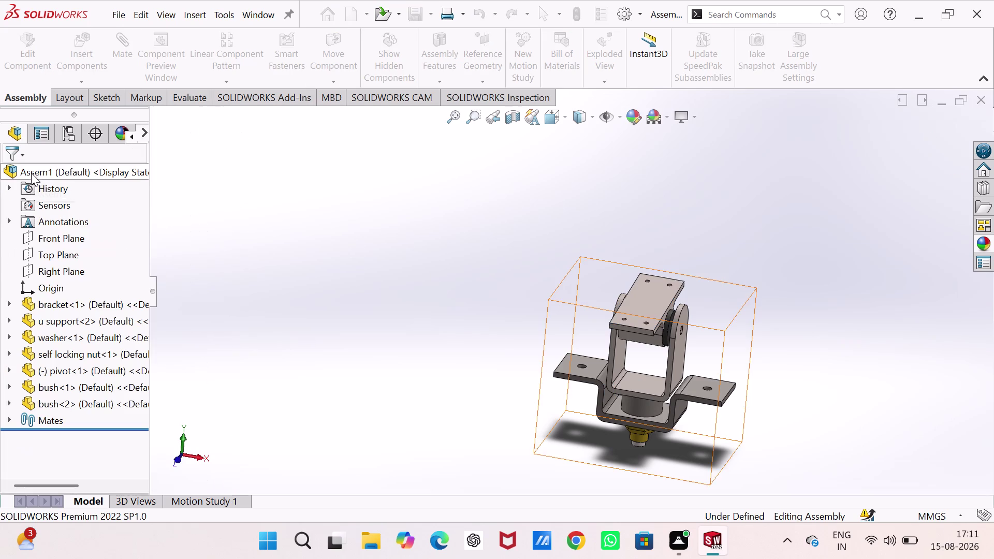
click(84, 31)
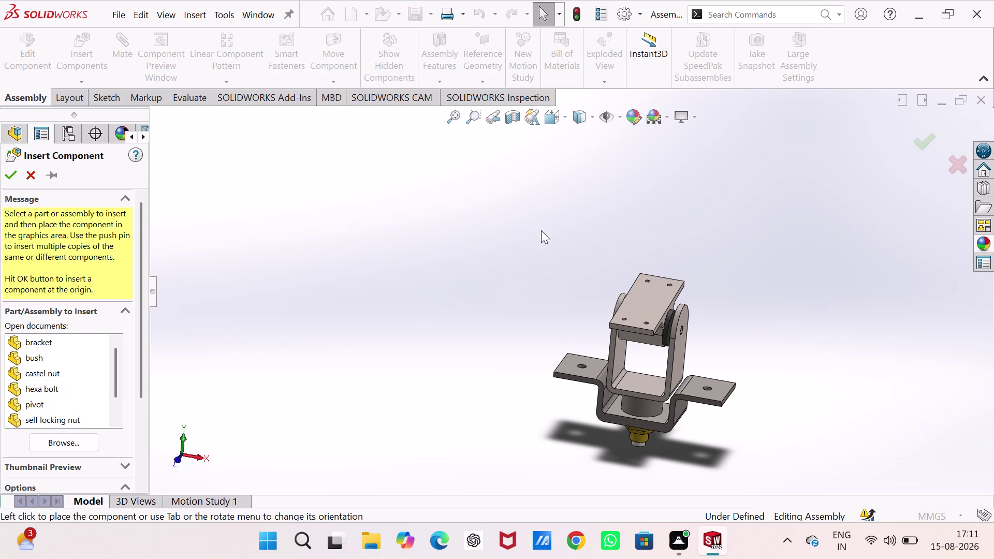
Insert the hexa bolt, rotated 90°, and place it beside the bracket.
click(73, 441)
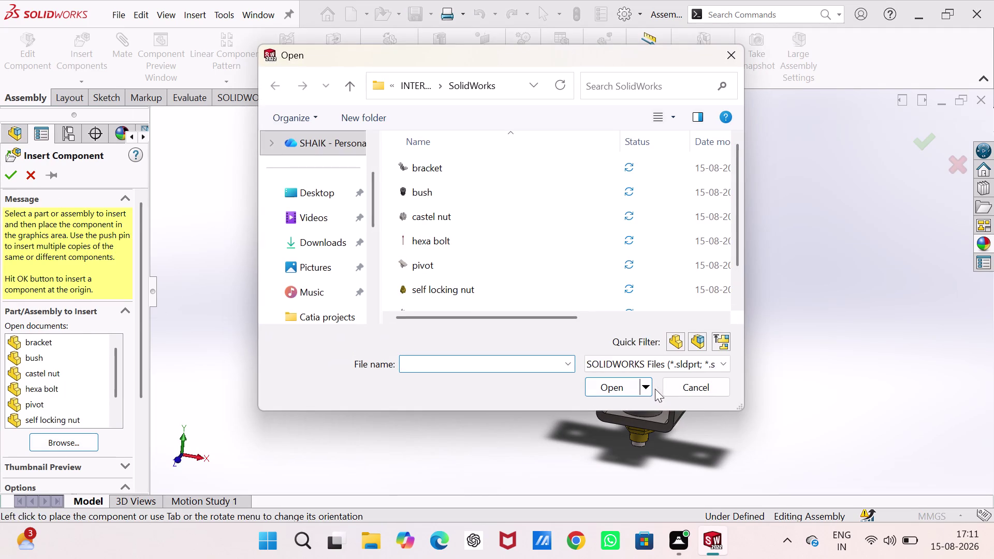
click(409, 237)
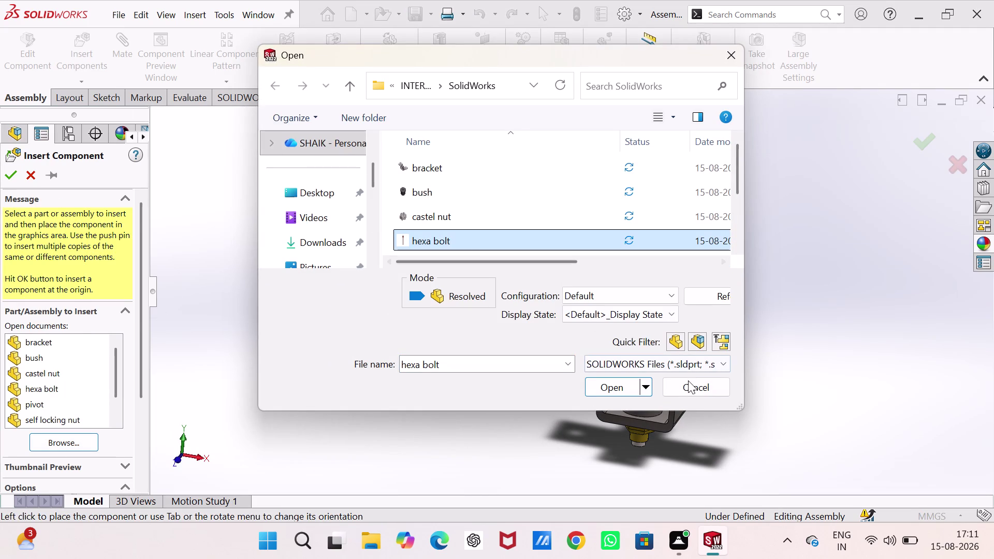
click(627, 387)
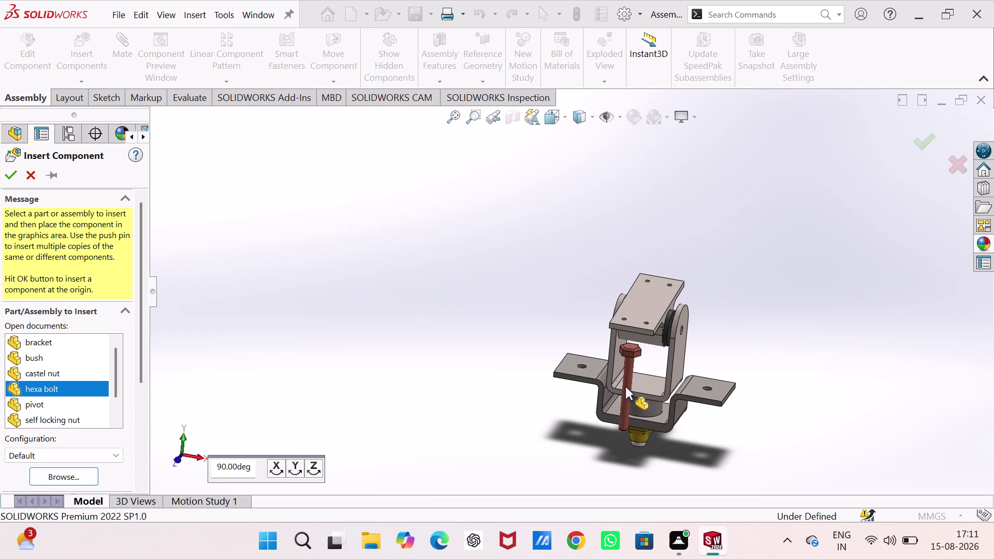
click(317, 463)
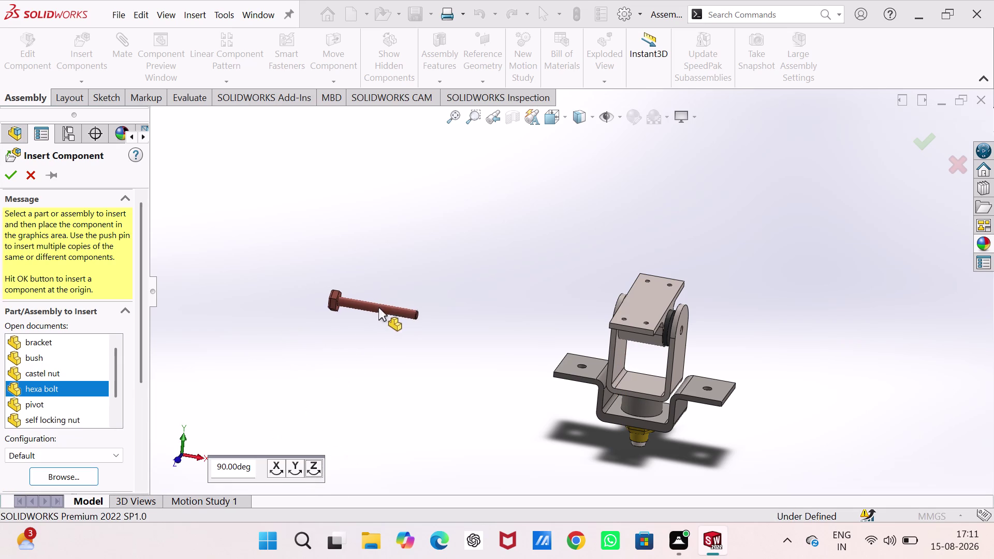
click(432, 270)
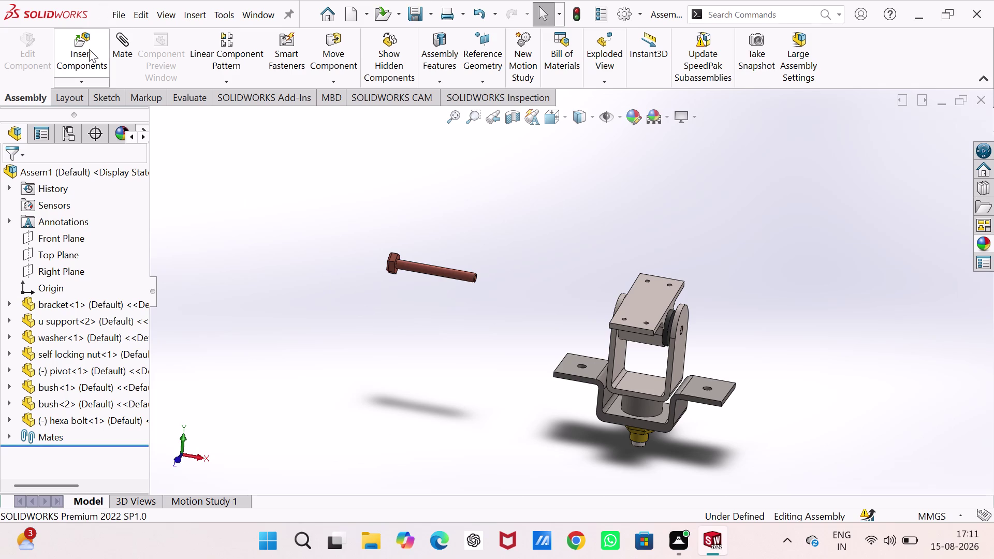
Start a mate and clear the unwanted bolt axis selection.
double_click(448, 195)
click(123, 49)
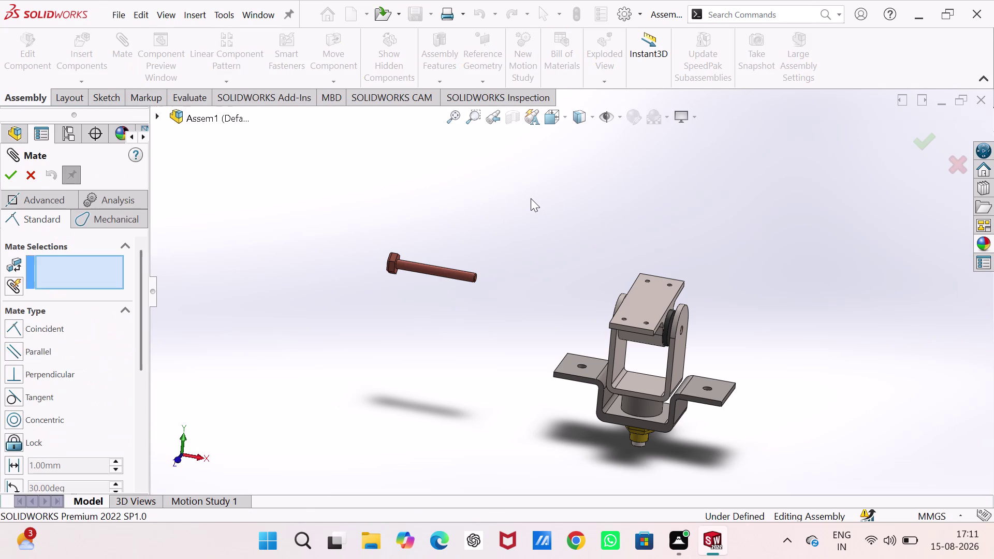
click(435, 273)
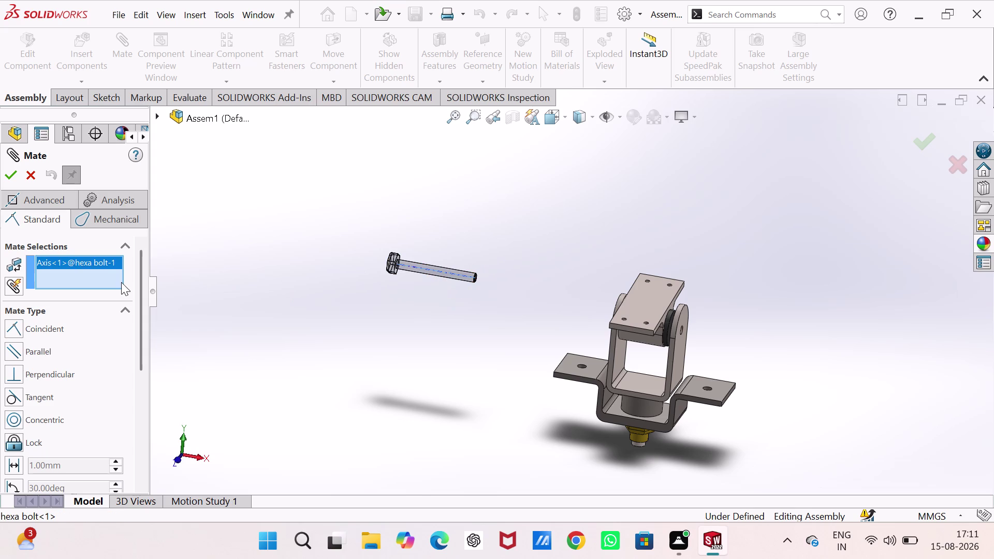
right_click(114, 270)
click(145, 277)
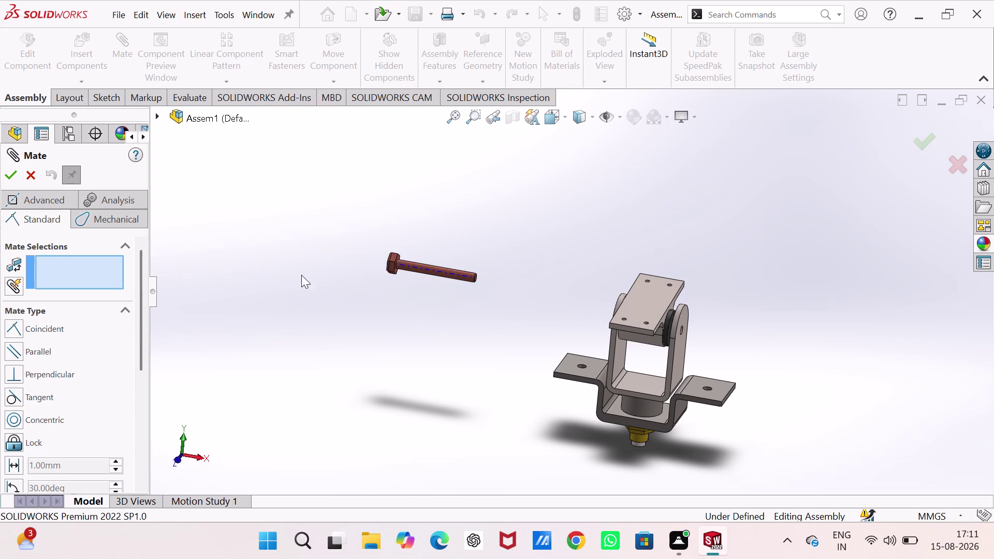
Mate the bolt's shank face concentric with the bush's bore.
scroll(down, 3)
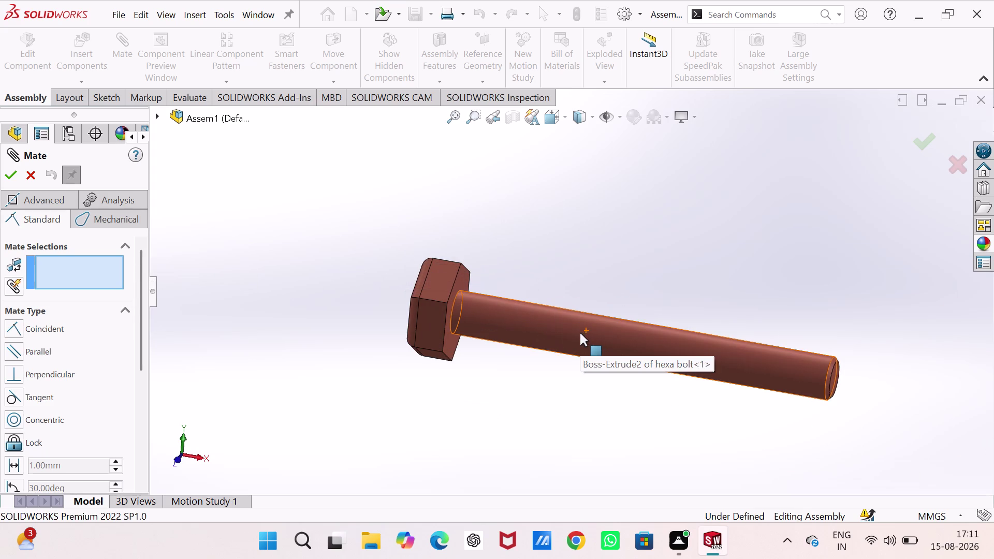
click(537, 333)
scroll(up, 3)
middle_drag(734, 326, 748, 329)
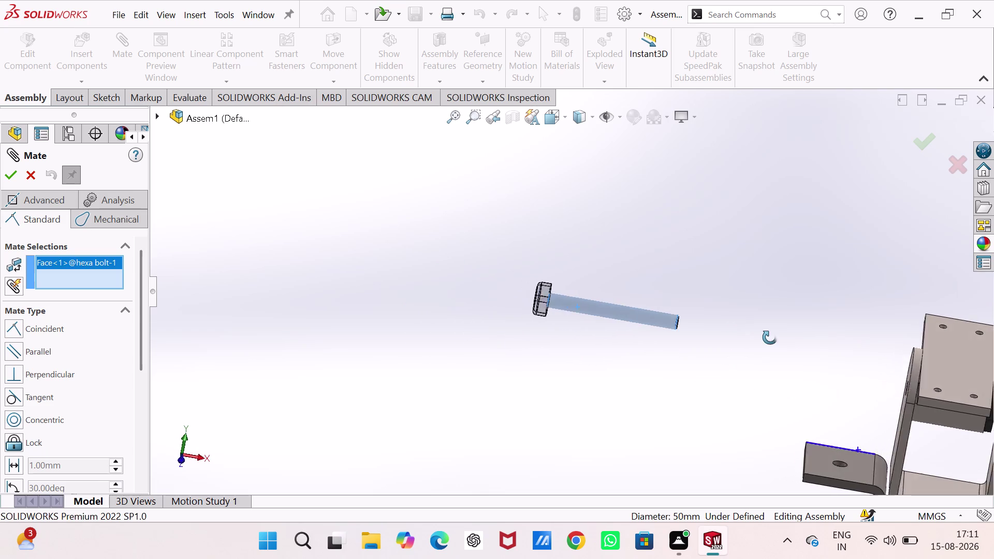
middle_drag(749, 328, 829, 362)
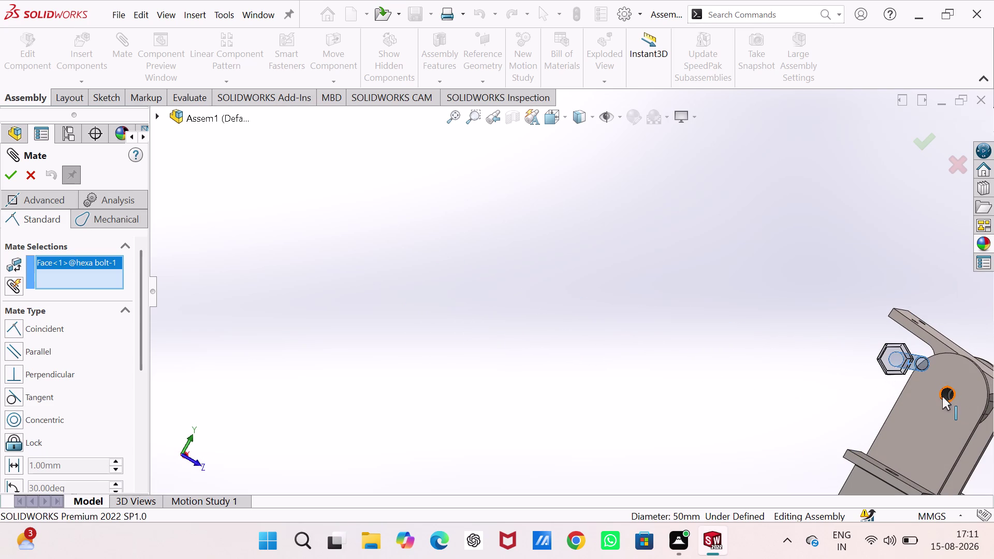
scroll(down, 3)
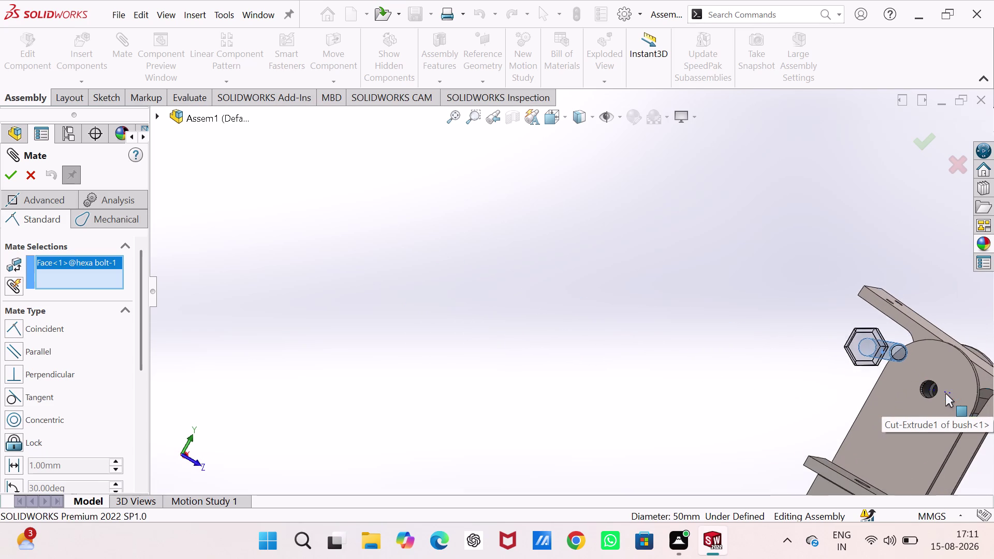
scroll(down, 3)
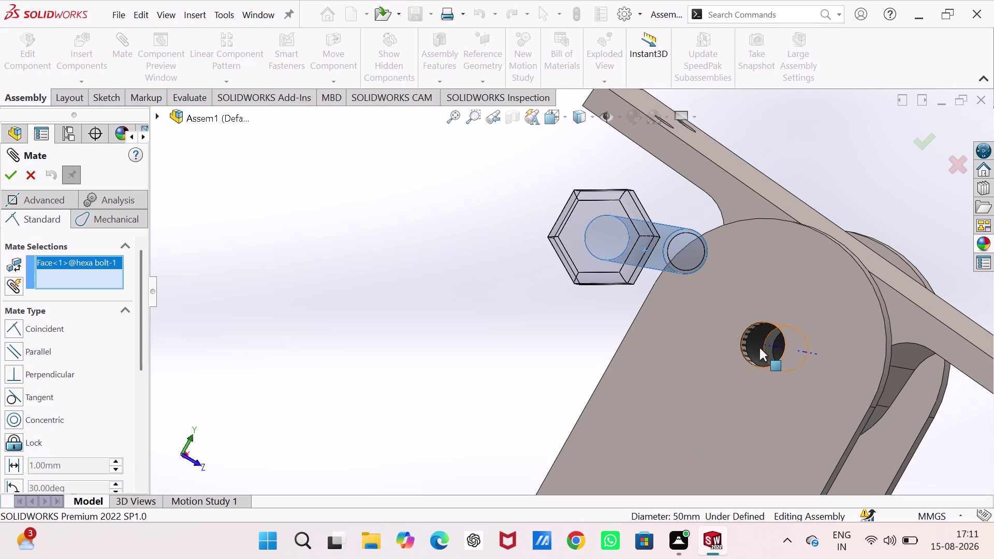
click(750, 350)
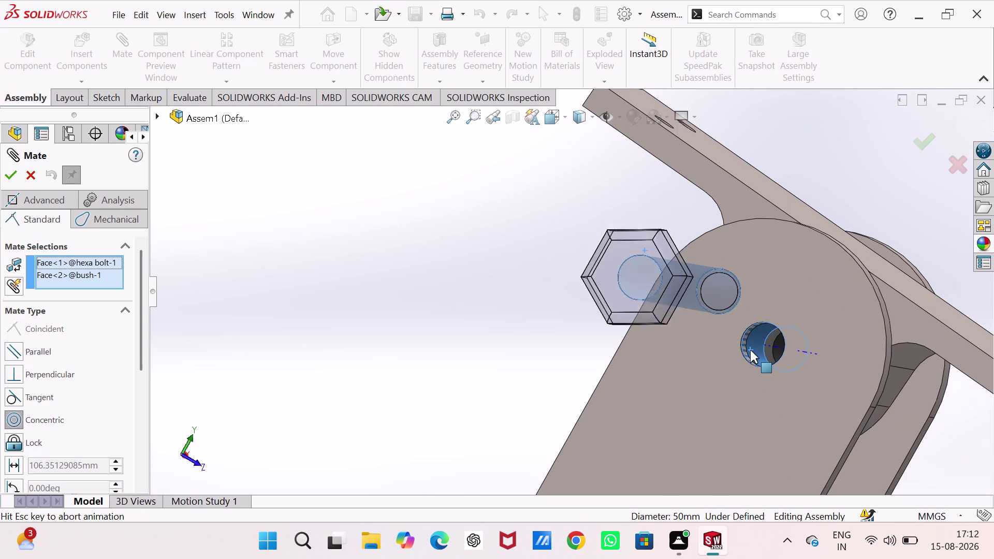
click(939, 368)
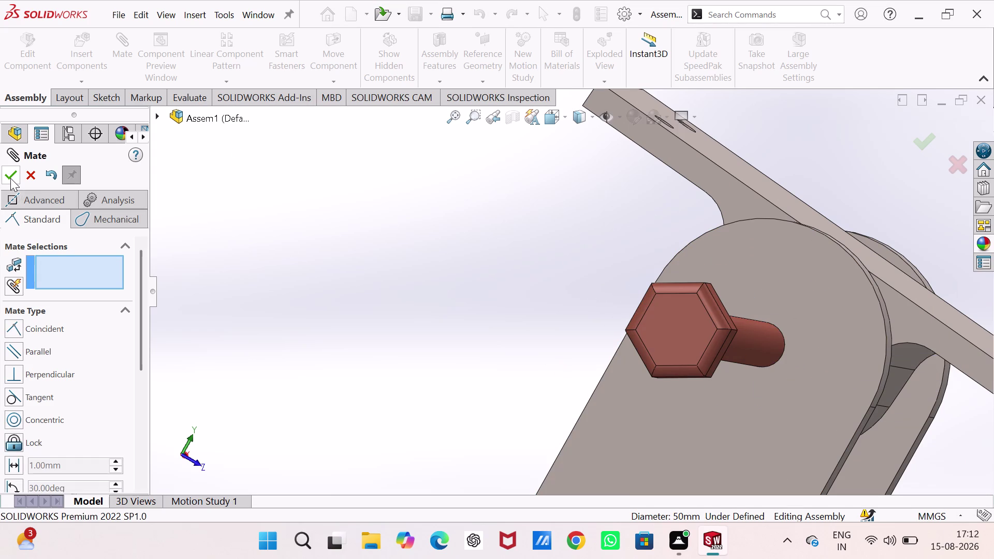
click(856, 331)
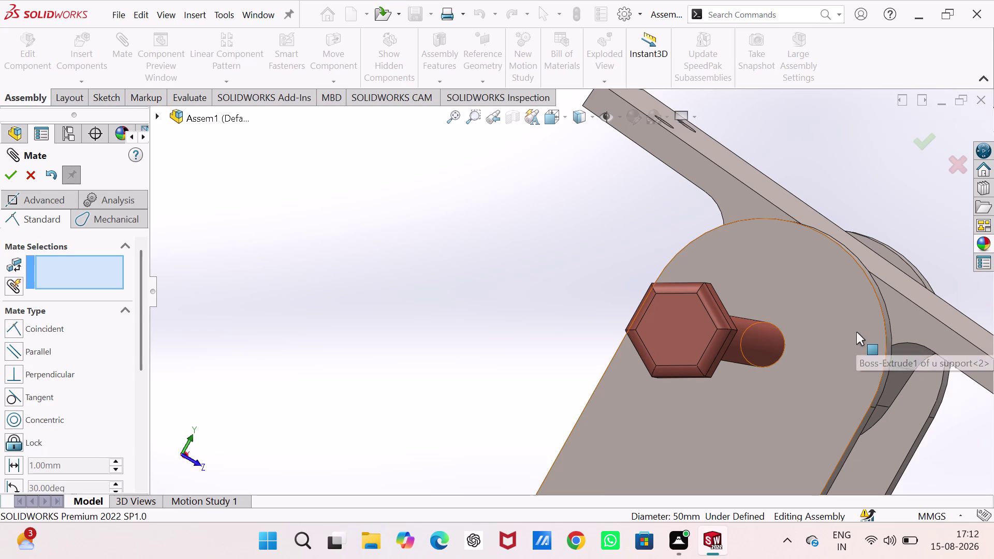
Mate the bolt head's underside coincident with the u support's outer face.
middle_drag(772, 343, 640, 296)
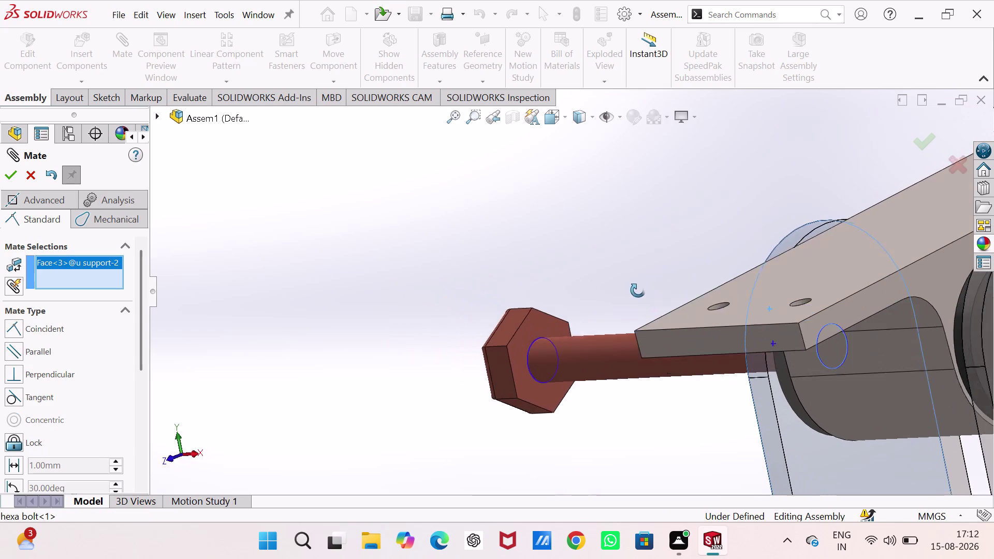
middle_drag(640, 295, 637, 289)
click(536, 379)
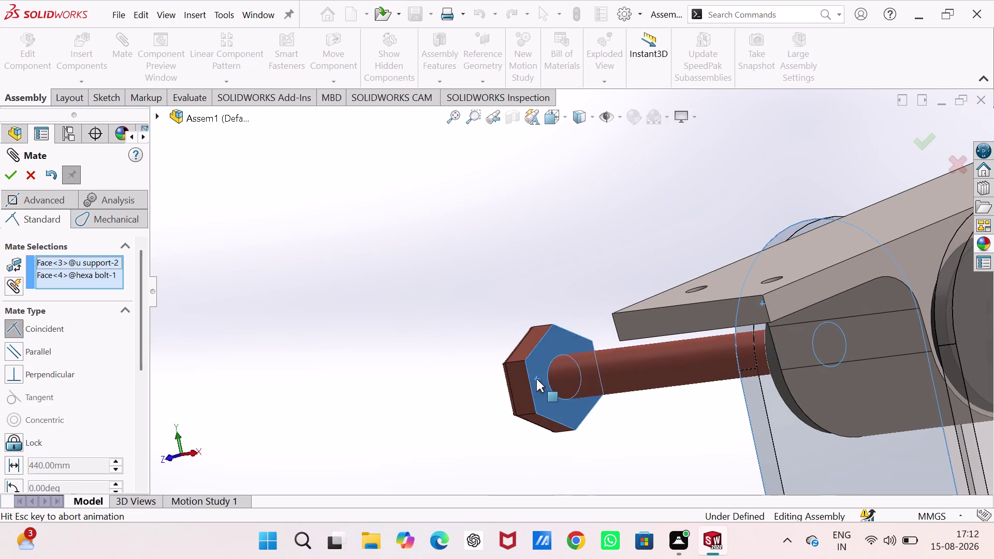
click(708, 399)
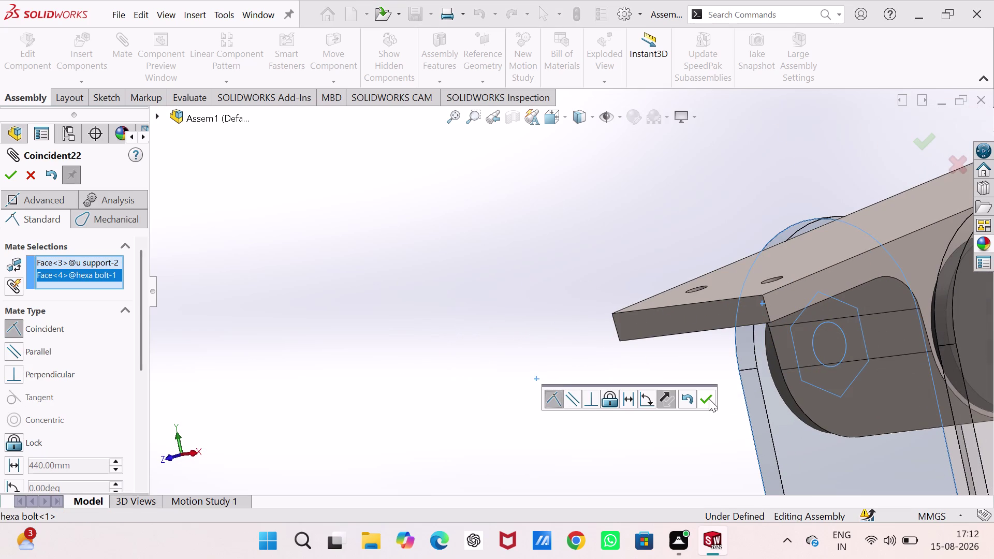
scroll(up, 3)
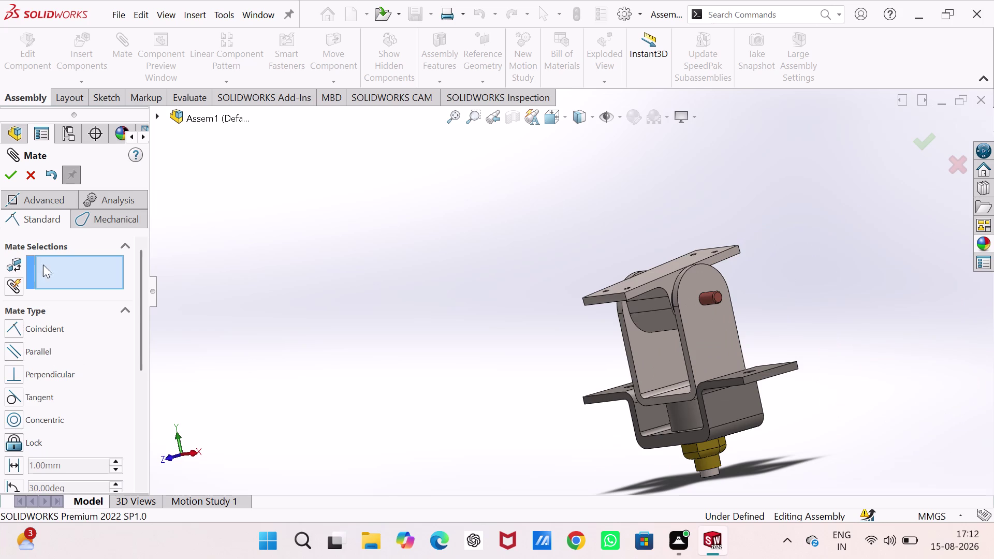
click(160, 116)
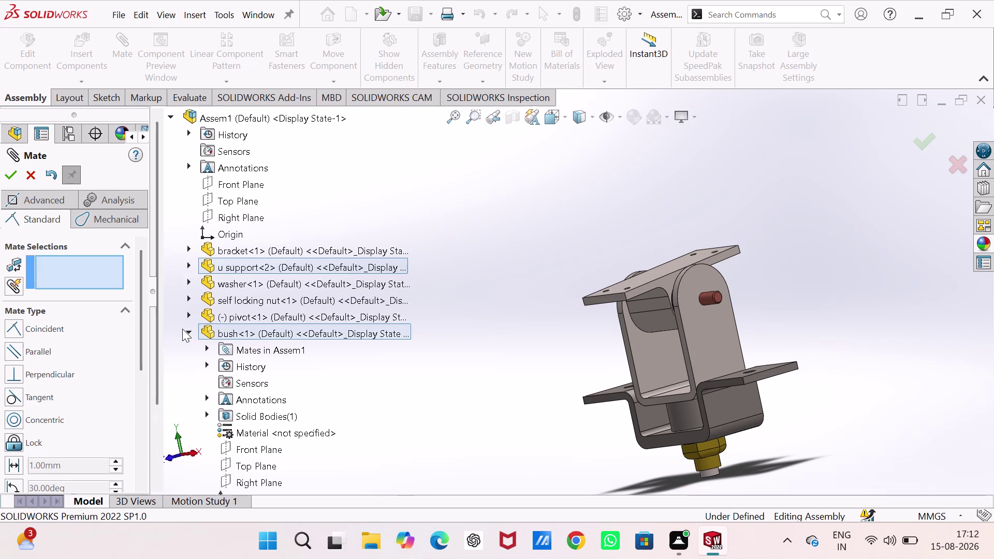
Make the hexa bolt's Front Plane coincident with the assembly's Front Plane.
click(187, 330)
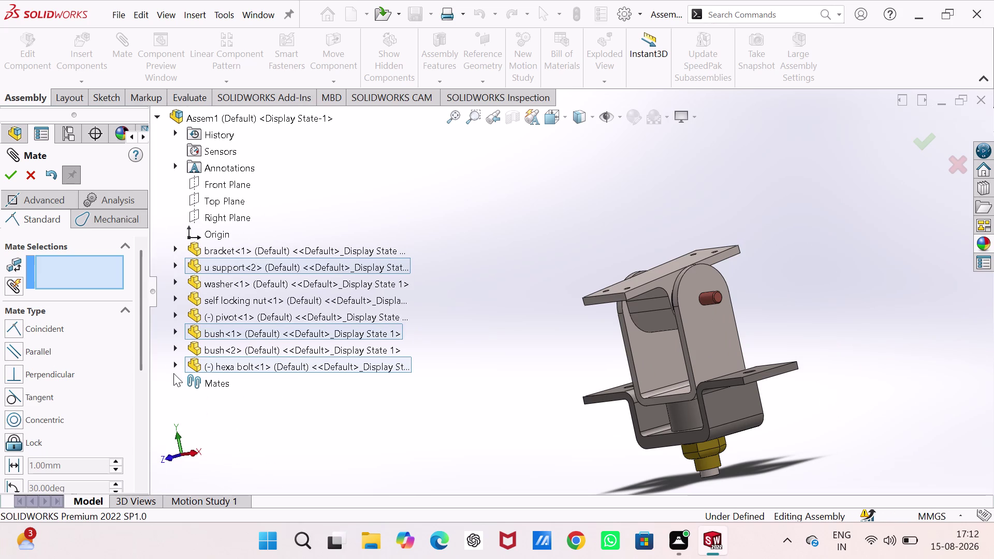
click(175, 364)
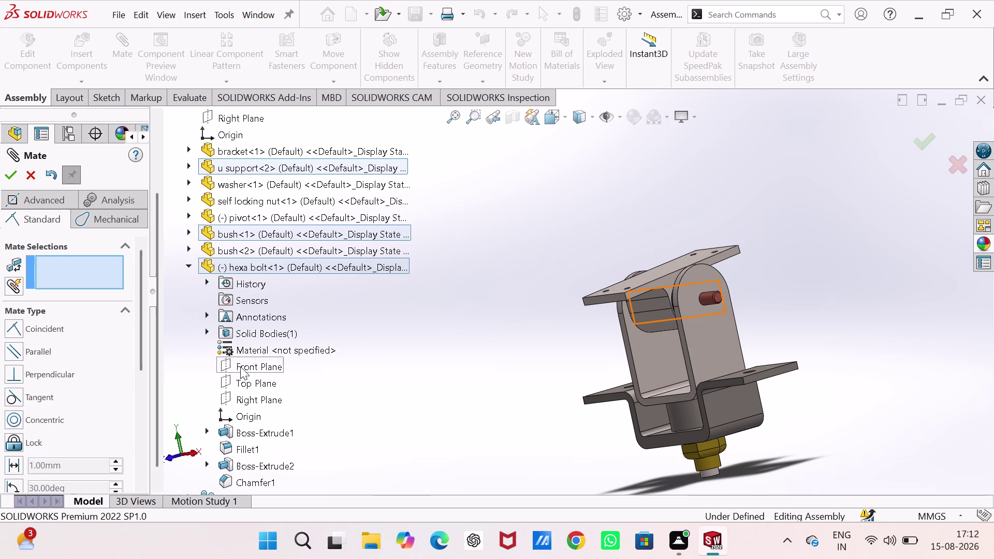
click(242, 369)
scroll(up, 3)
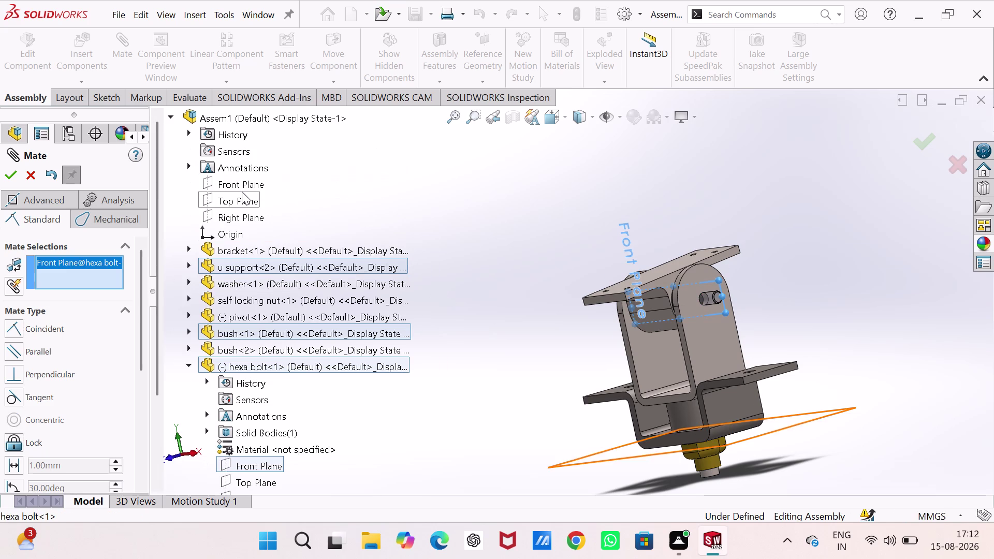
click(242, 187)
click(222, 168)
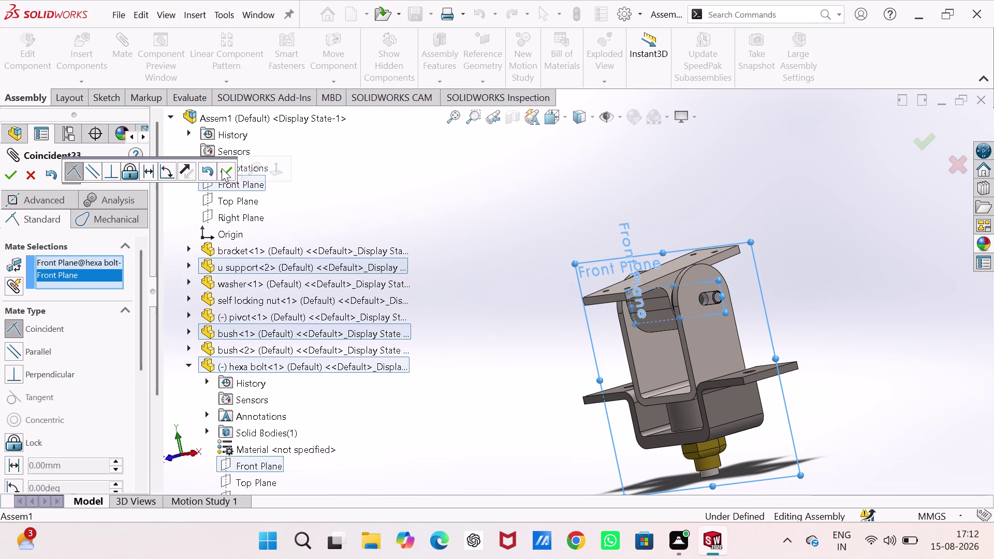
click(222, 168)
Pick the assembly's Top Plane, then clear it from the mate selections.
click(227, 201)
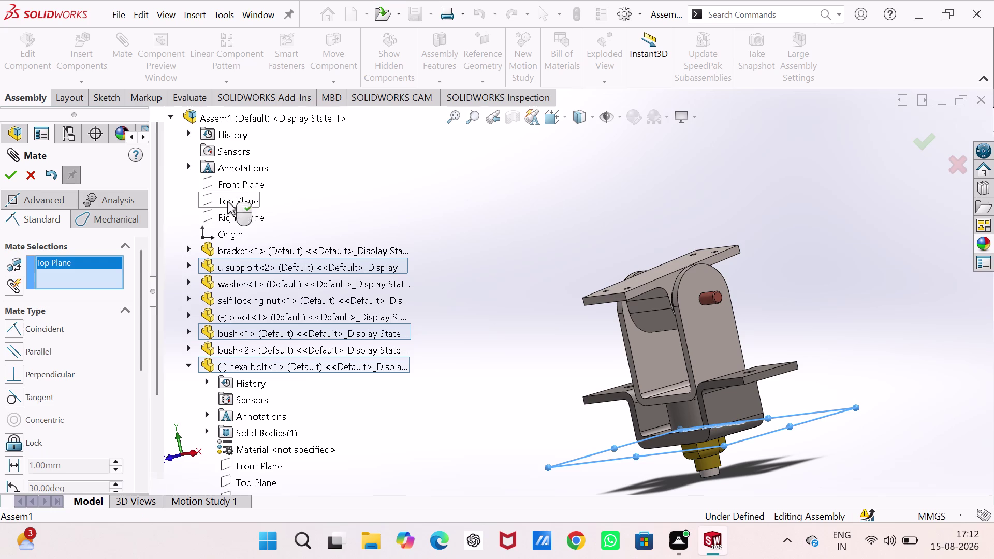
click(231, 218)
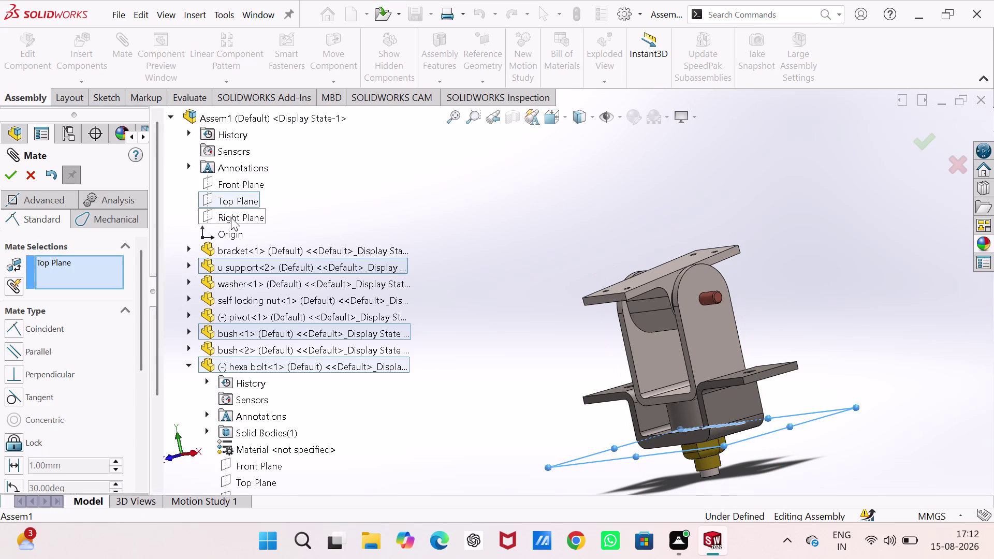
right_click(108, 274)
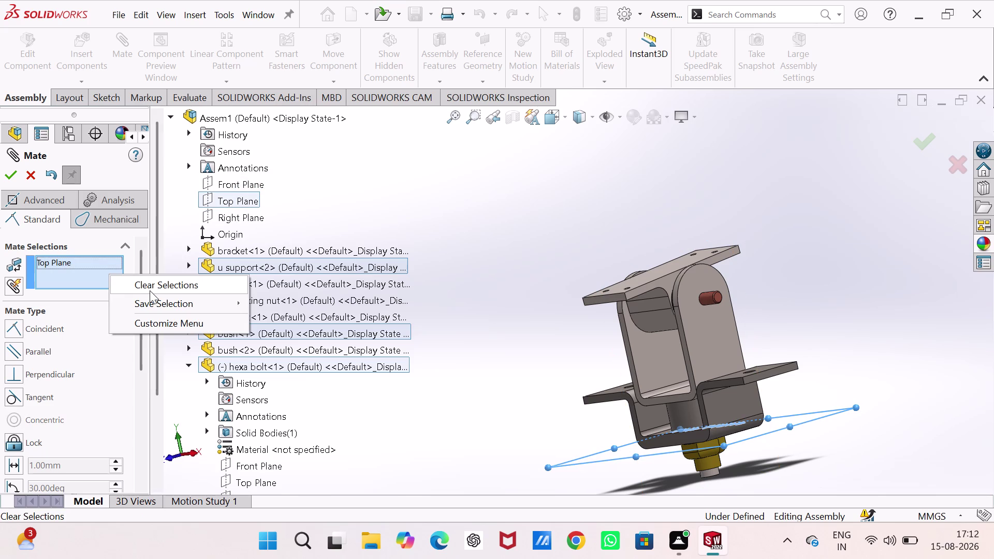
click(152, 286)
Mate the assembly's Right Plane to the hexa bolt's Right Plane and close mating.
click(231, 211)
scroll(down, 3)
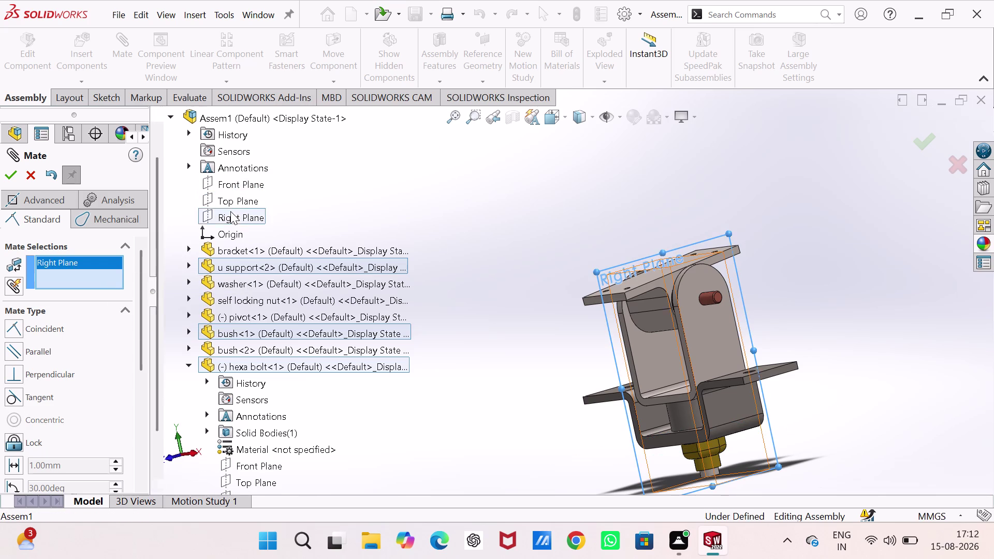
scroll(down, 3)
scroll(down, 3)
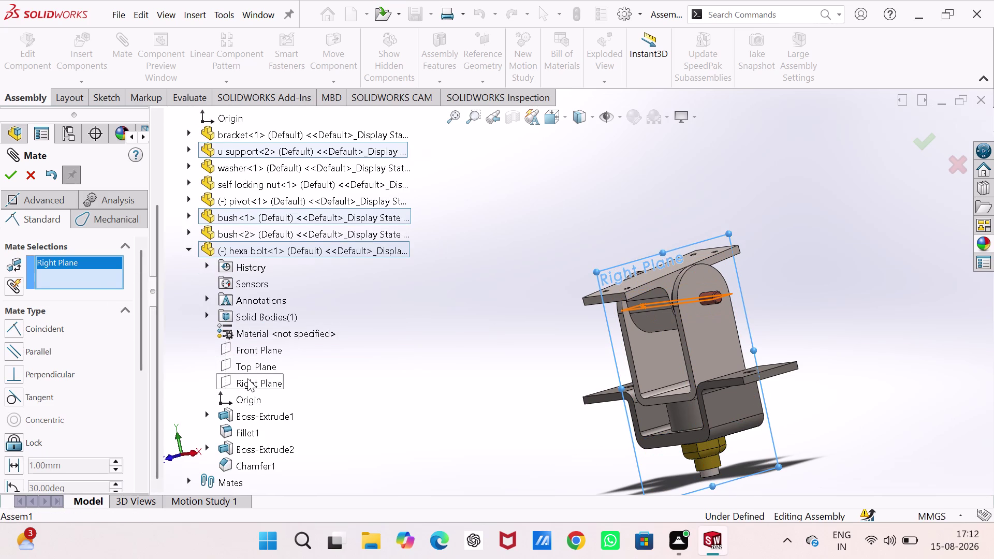
click(247, 378)
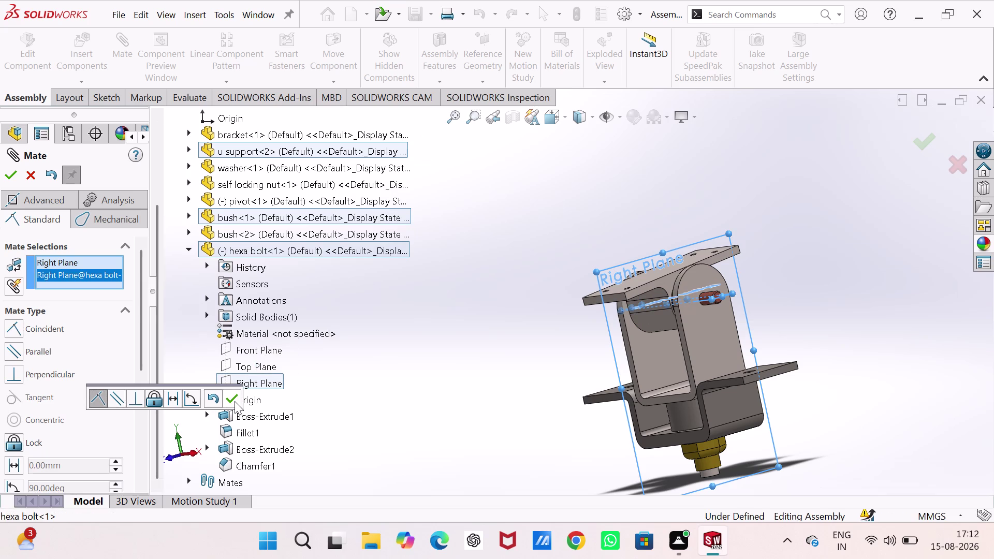
click(234, 402)
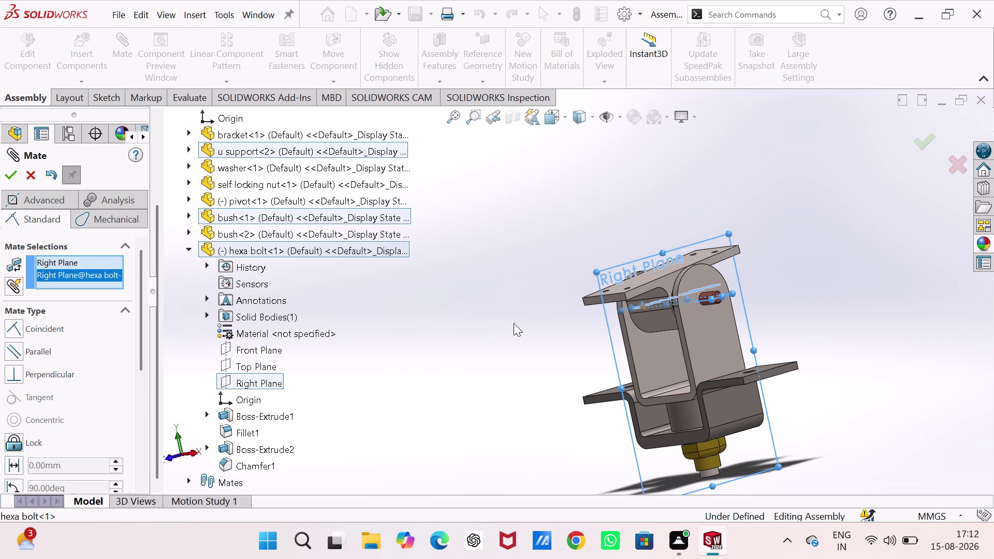
click(514, 323)
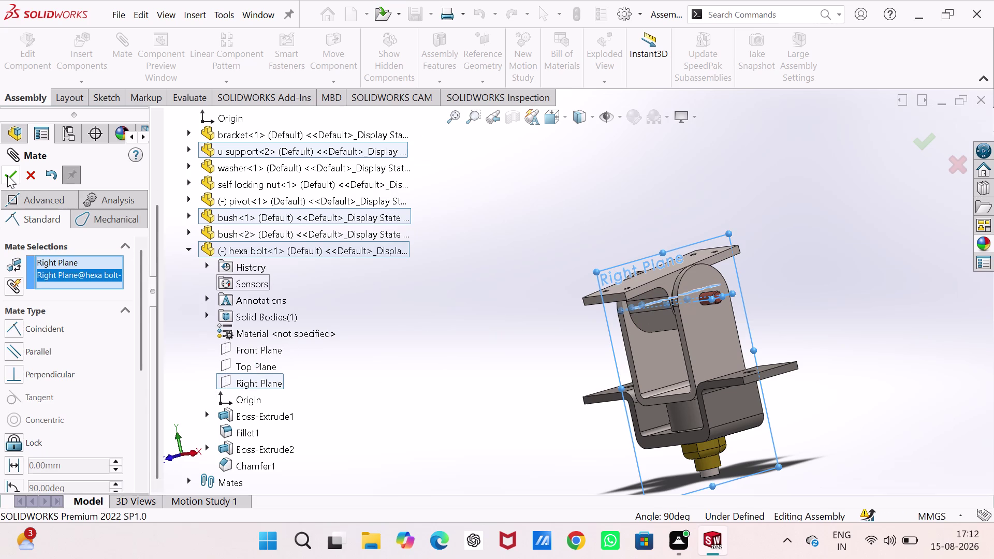
click(7, 175)
click(31, 174)
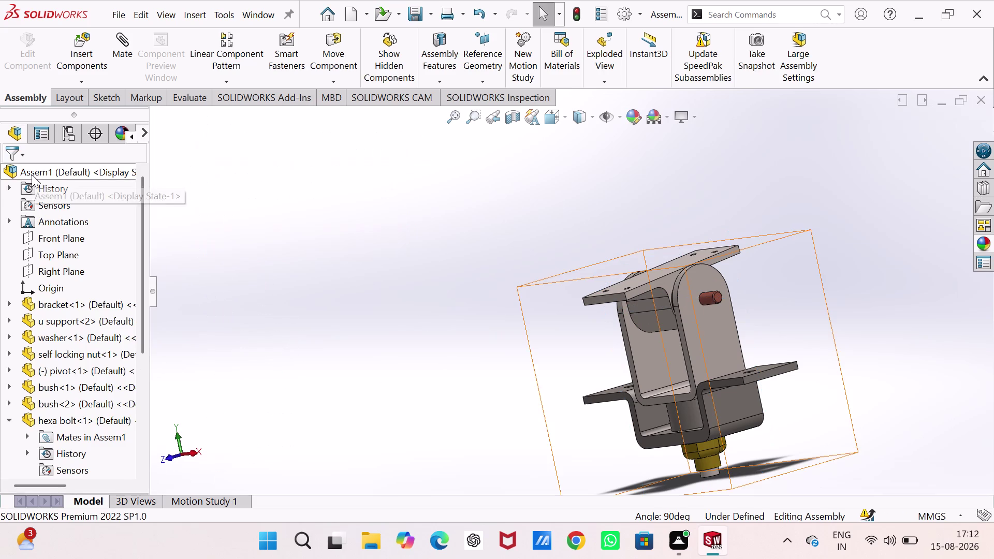
Collapse the hexa bolt branch, then swing the pivot plate up and down about its bolt.
click(289, 191)
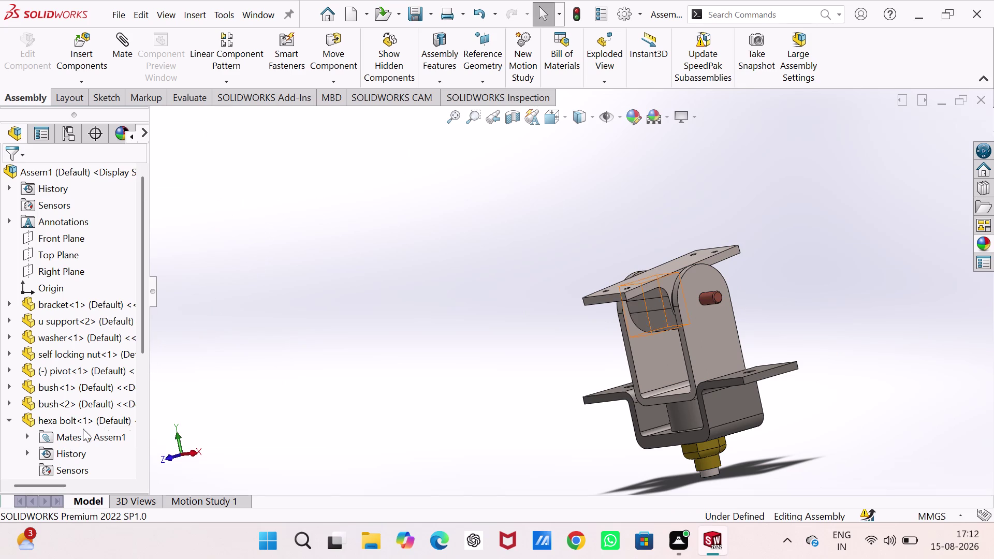
click(5, 418)
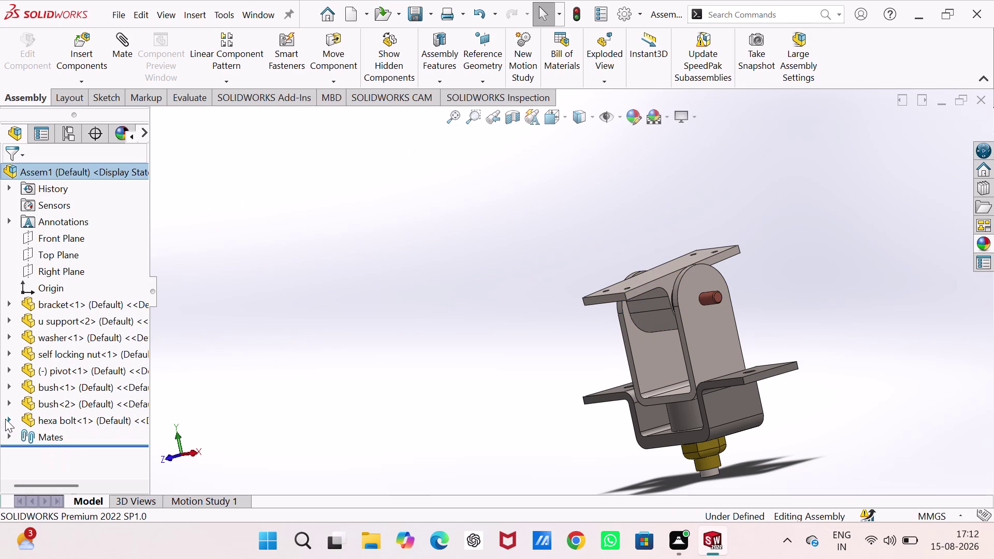
click(393, 323)
middle_drag(451, 312, 536, 347)
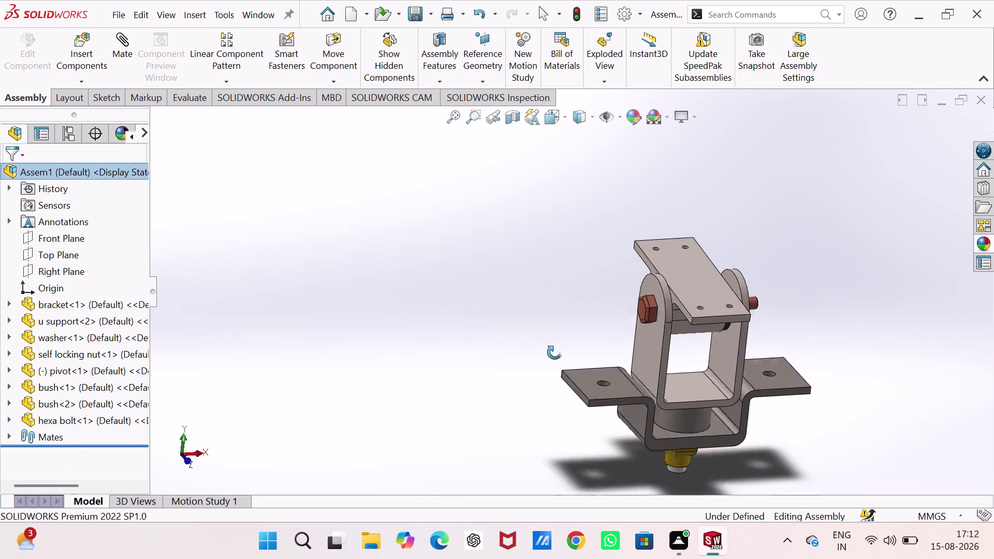
middle_drag(537, 348, 528, 359)
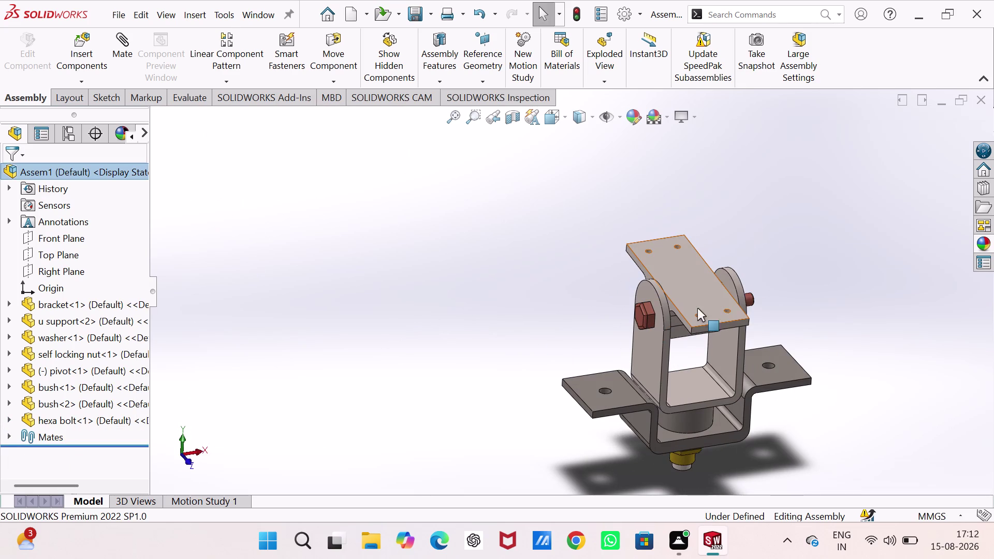
drag(719, 296, 722, 413)
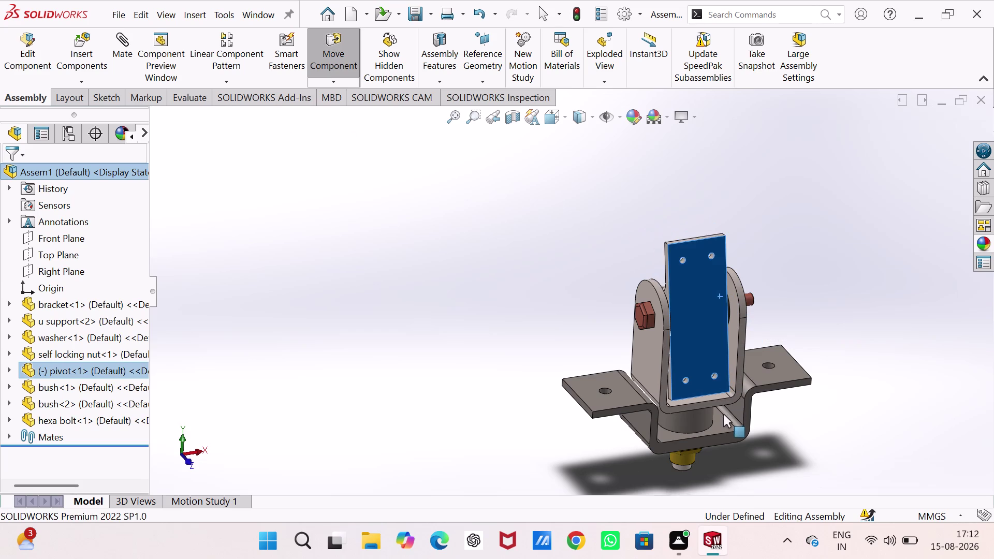
drag(722, 413, 677, 369)
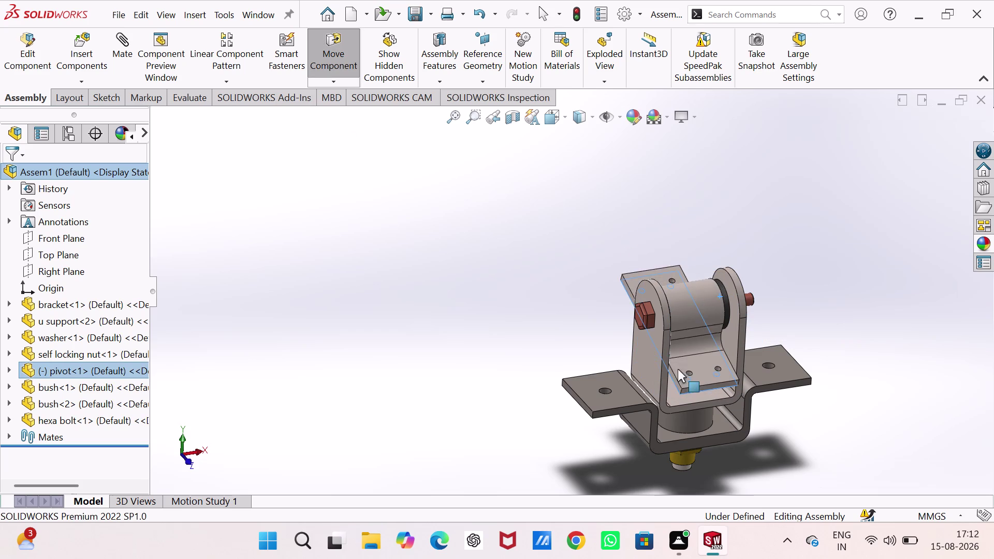
drag(677, 369, 740, 419)
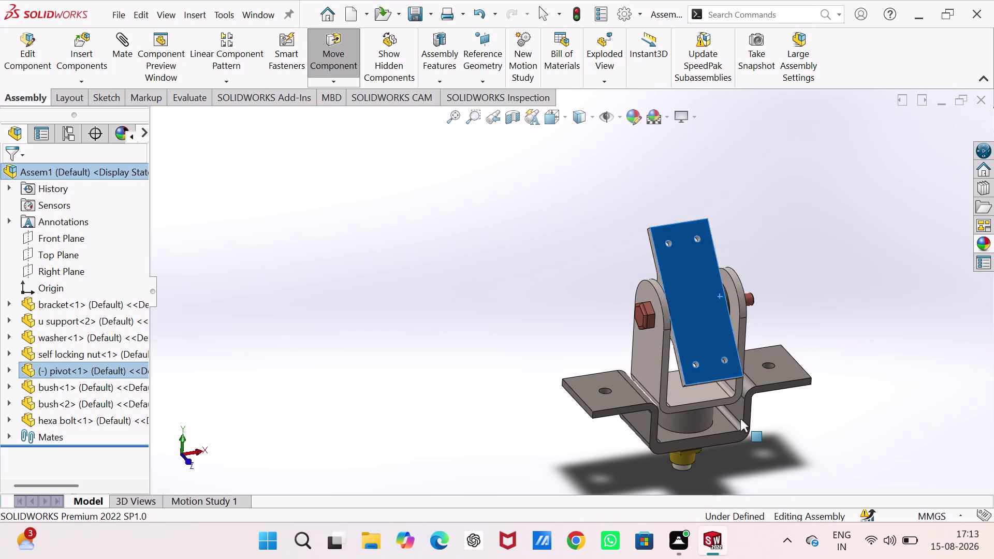
drag(740, 418, 697, 293)
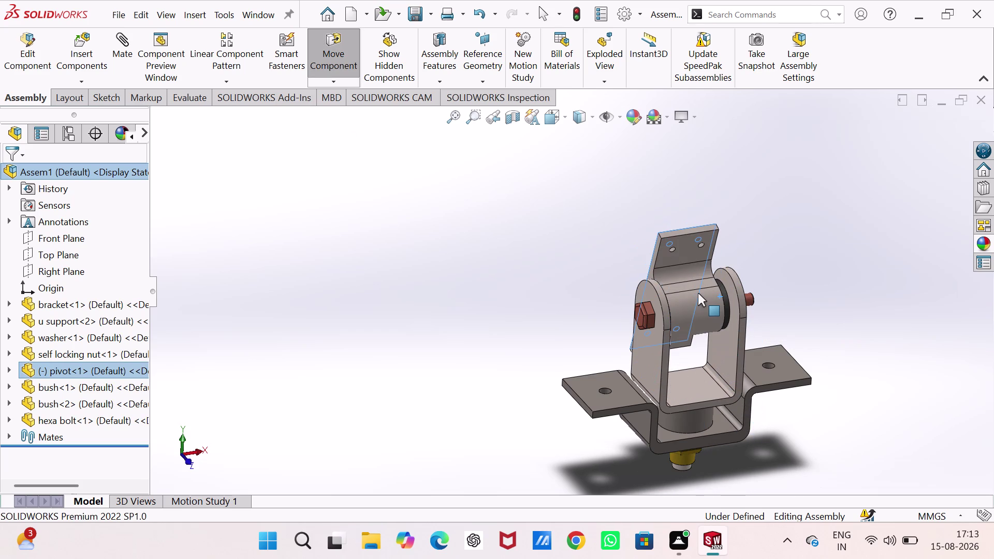
Start a new mate, clear the preselected pivot face, and pick the u support's inner face.
drag(698, 292, 714, 367)
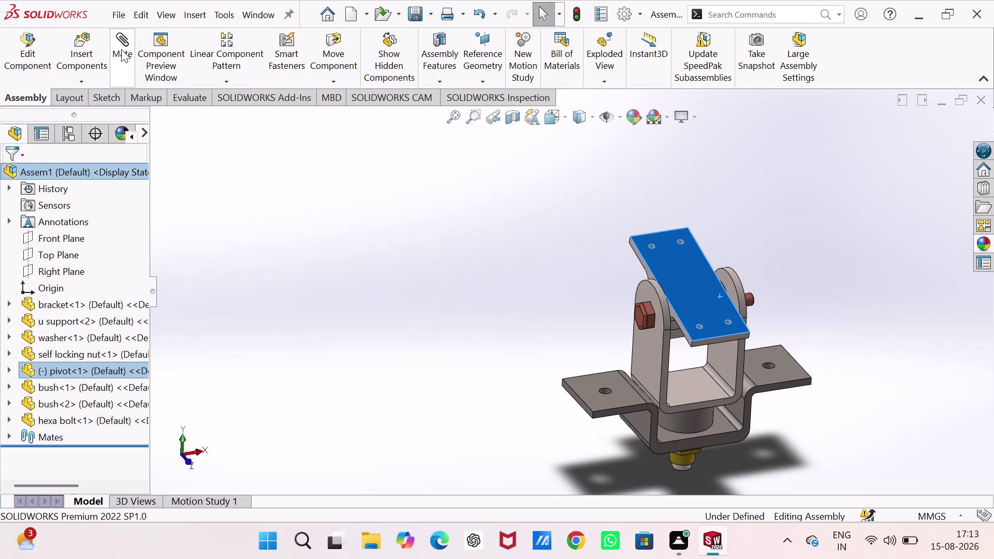
click(121, 49)
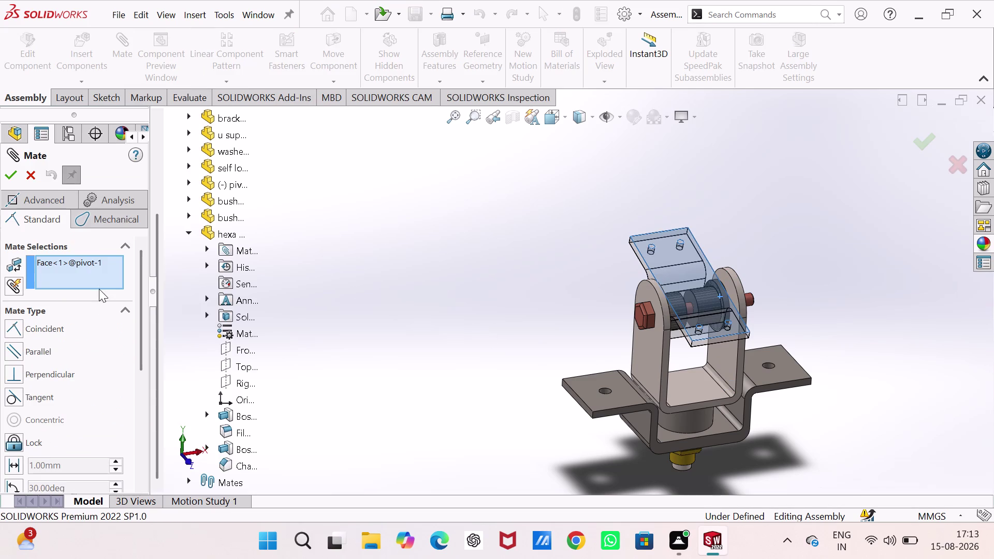
right_click(97, 274)
click(136, 281)
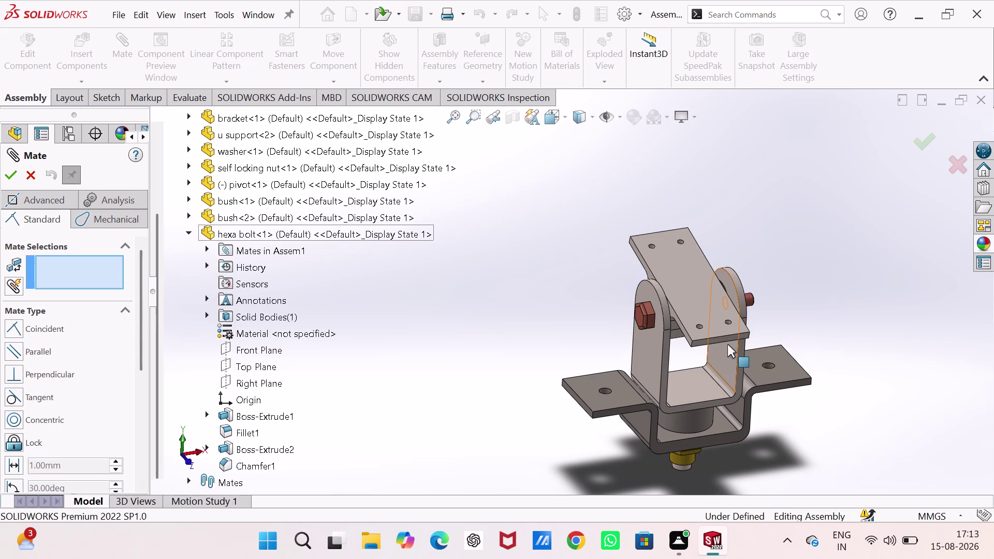
scroll(down, 3)
scroll(down, 3)
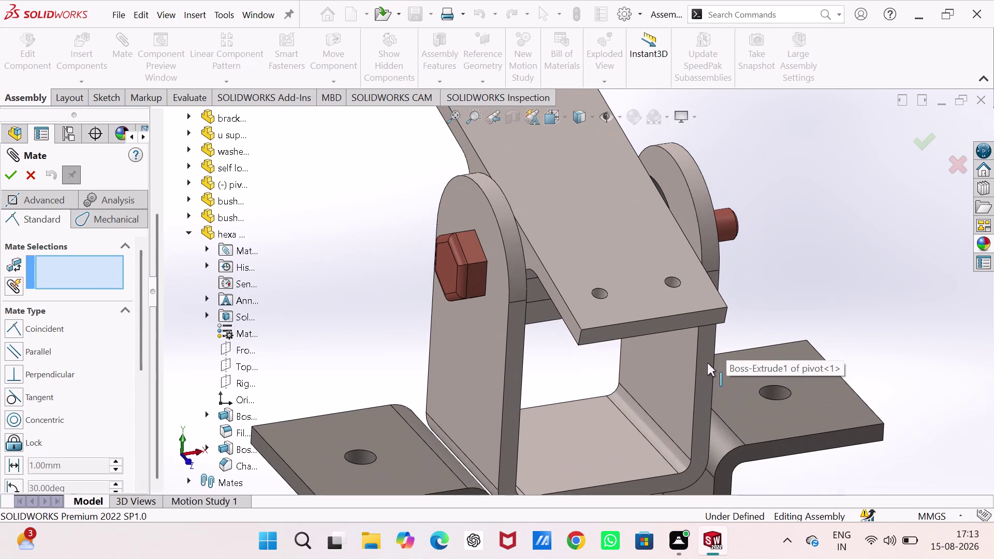
scroll(up, 3)
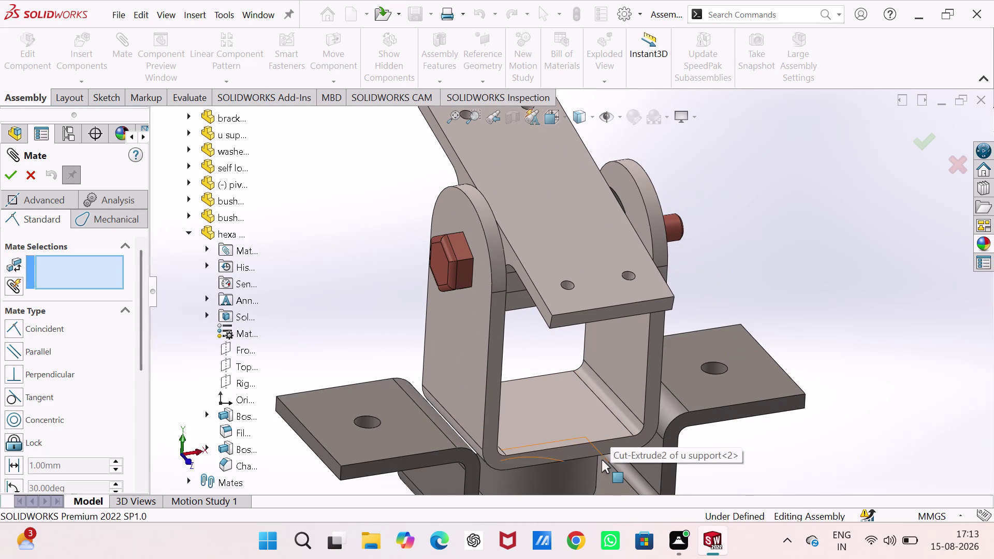
click(588, 451)
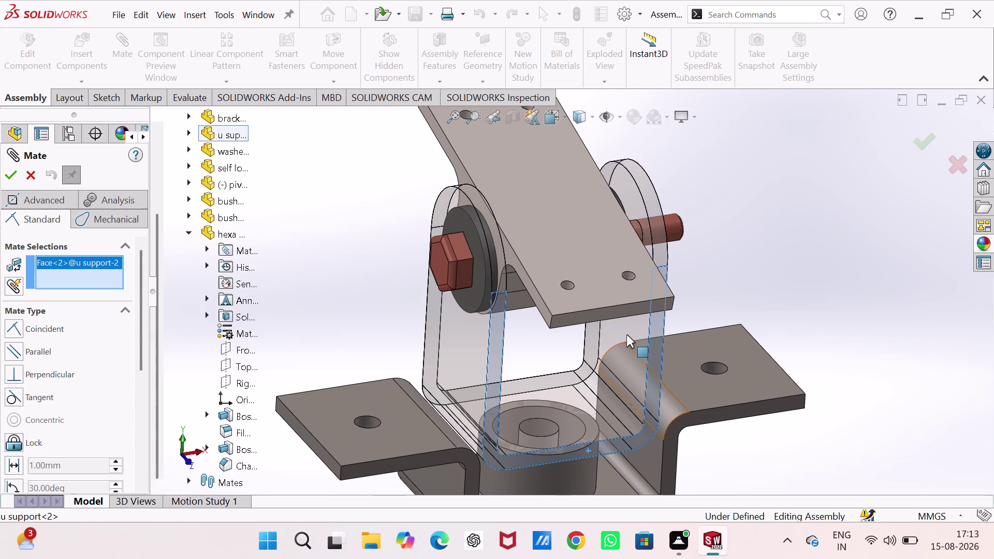
Pick the pivot plate's edge face and preview an angle mate at 75°.
click(619, 312)
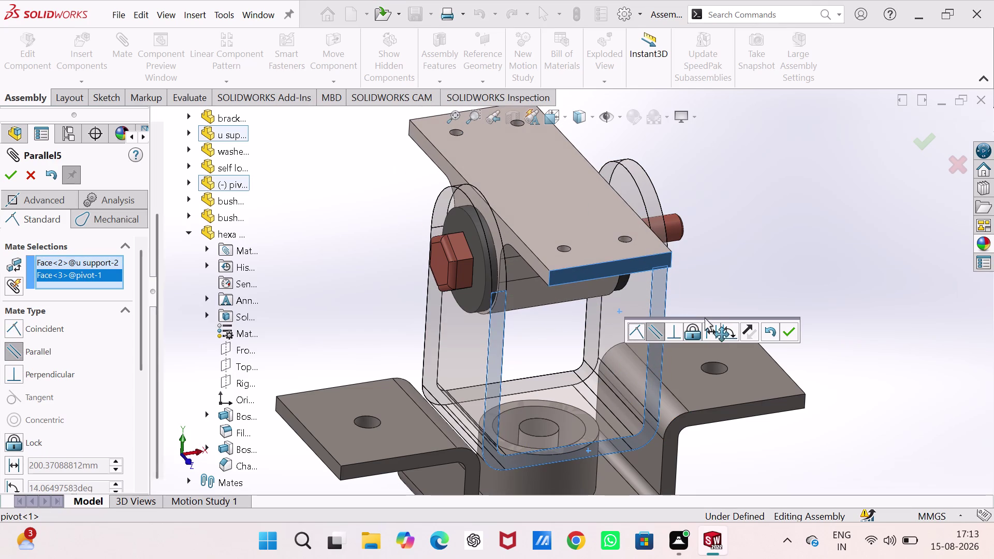
click(728, 331)
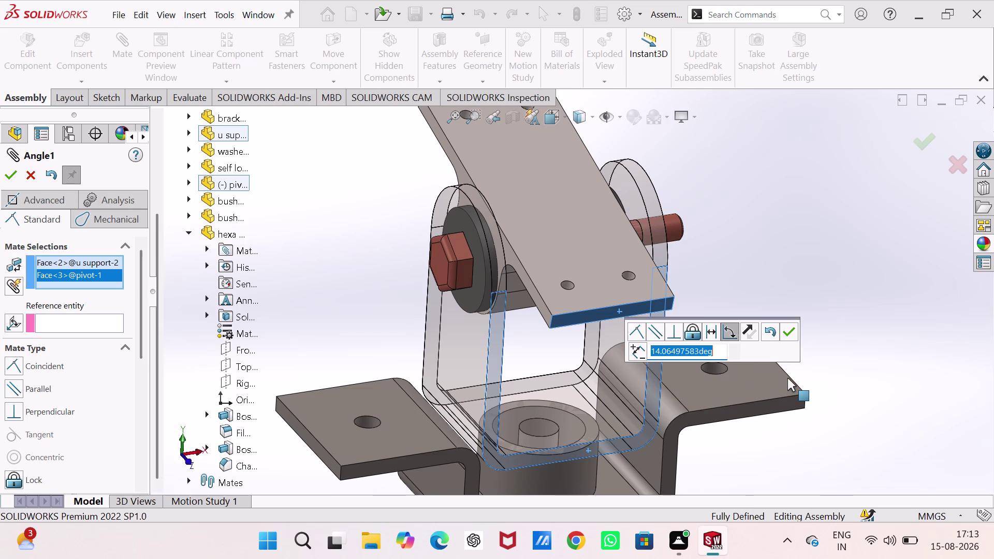
text(35)
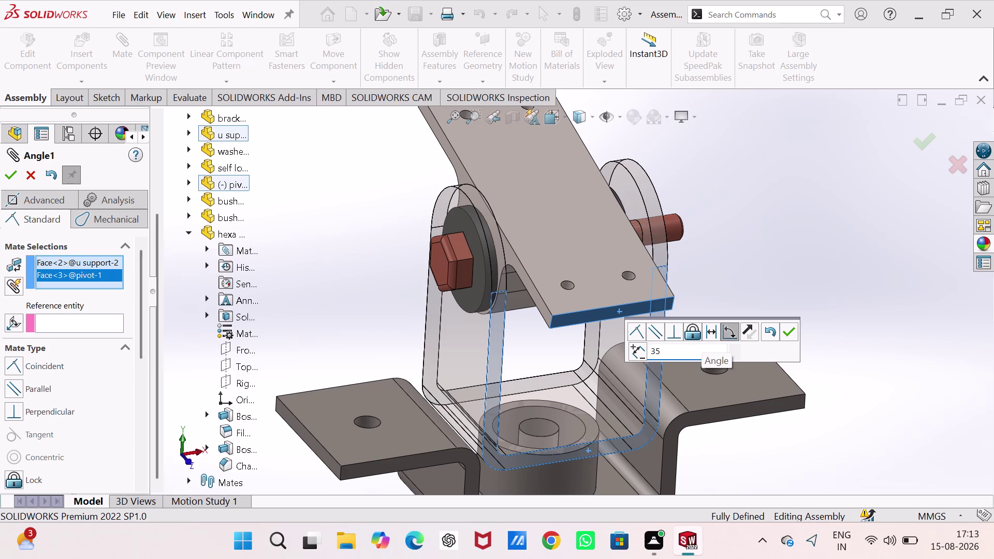
text(75)
key(BackSpace)
key(BackSpace)
key(BackSpace)
key(BackSpace)
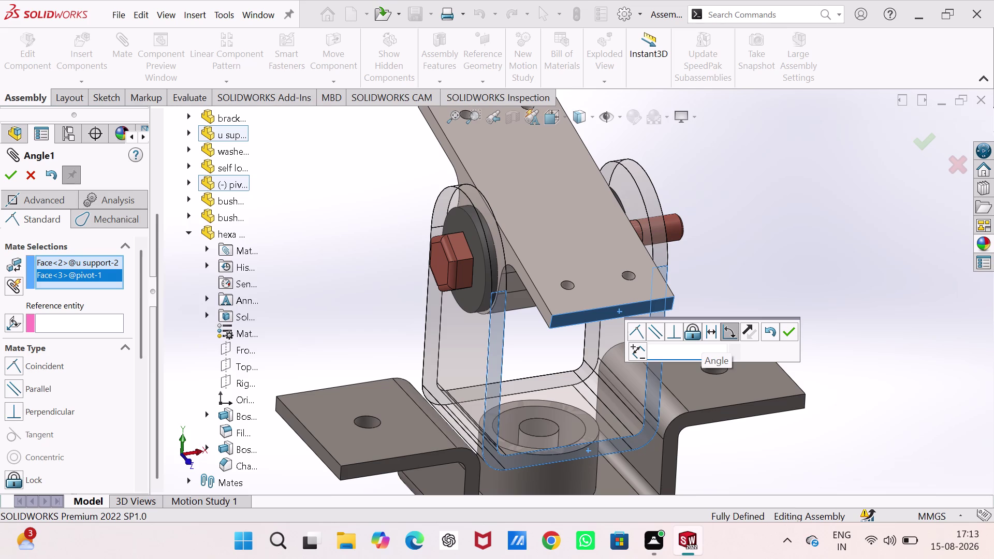
text(75)
key(Return)
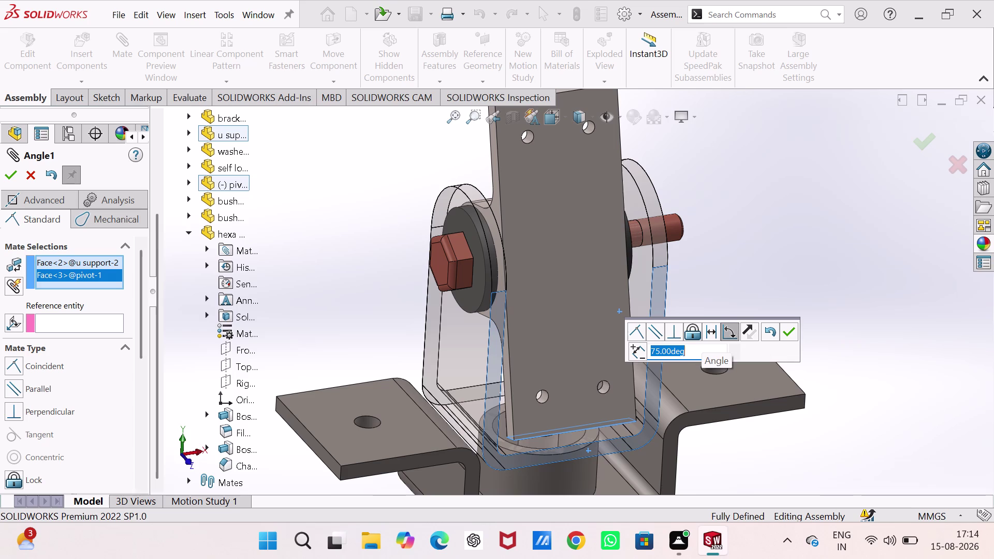
Change the mate angle to 45° and accept the angle mate.
text(4)
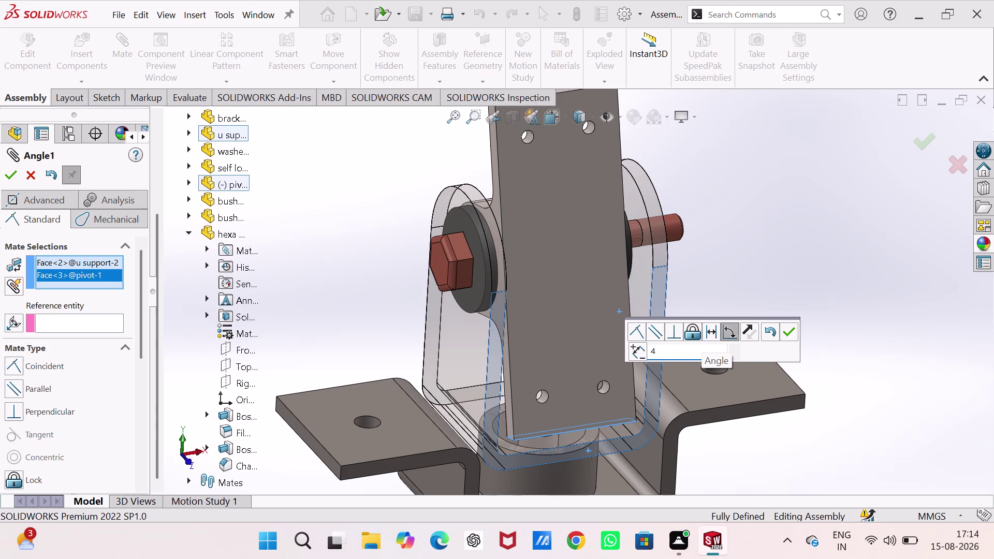
text(6)
key(BackSpace)
key(5)
key(Return)
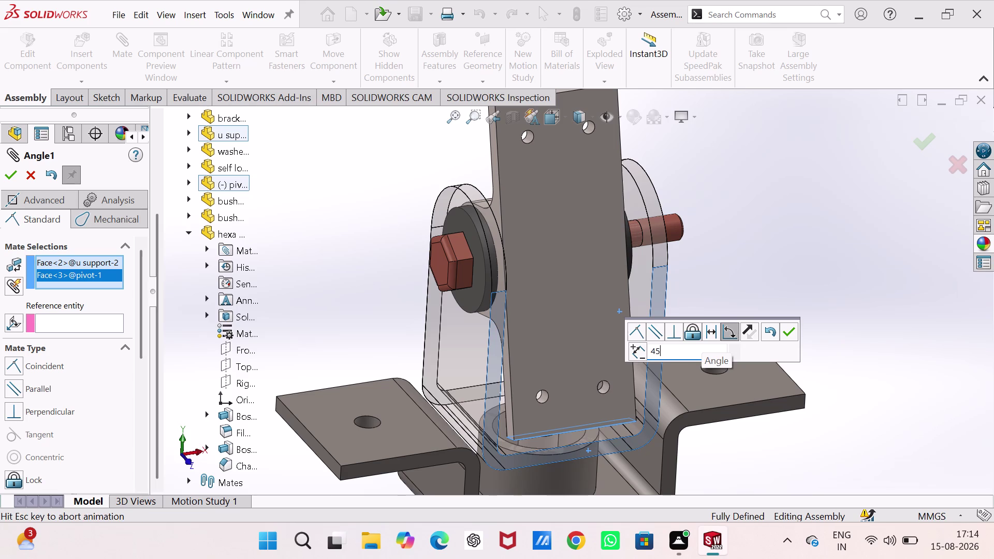
click(791, 333)
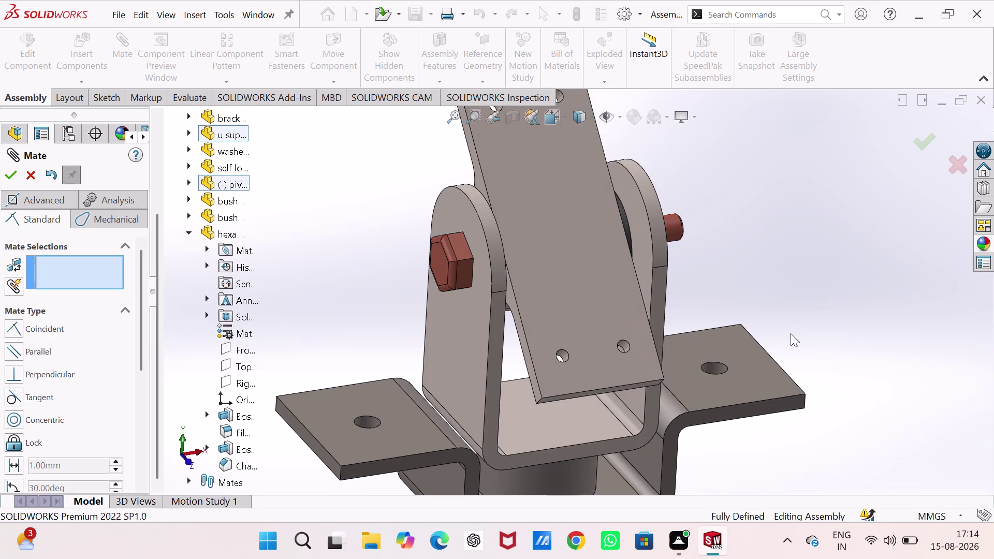
Drag the pivot plate several ways to test whether Angle1 still holds it.
click(822, 292)
scroll(up, 3)
scroll(up, 3)
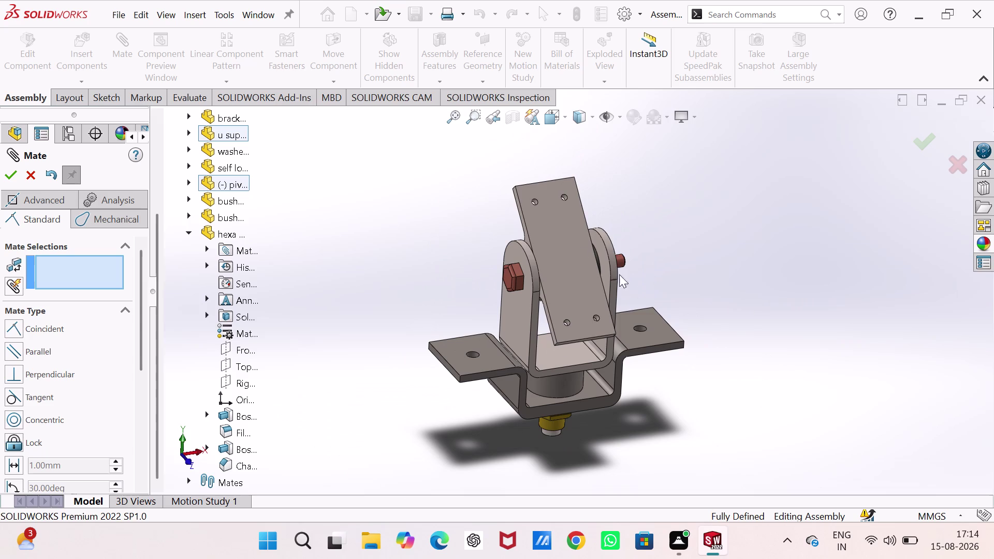
drag(583, 317, 601, 240)
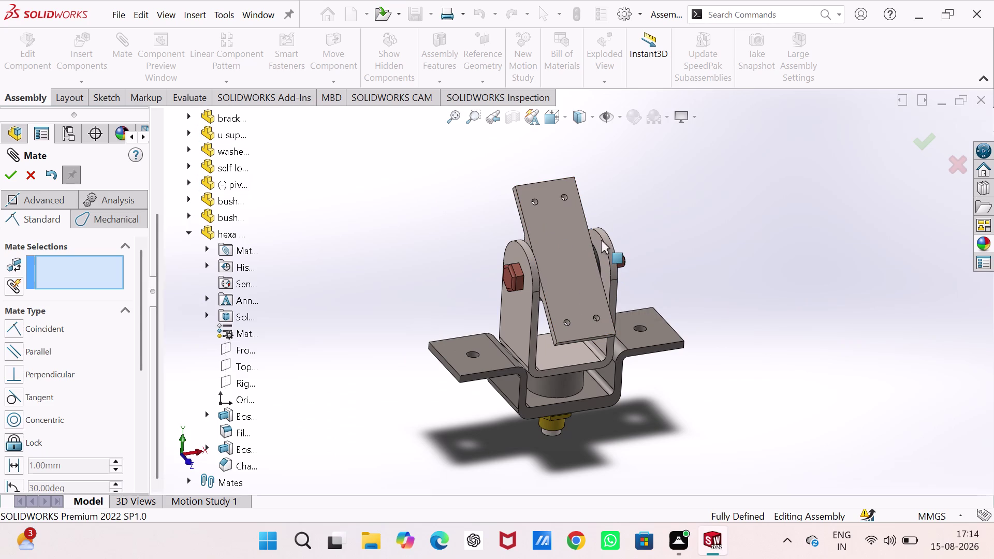
drag(601, 240, 535, 168)
drag(554, 187, 500, 183)
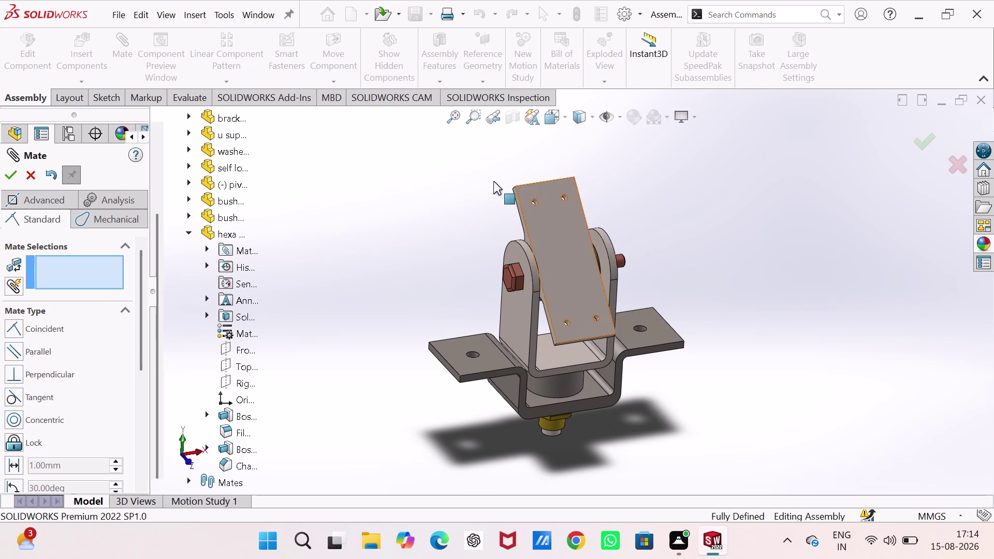
drag(500, 183, 577, 216)
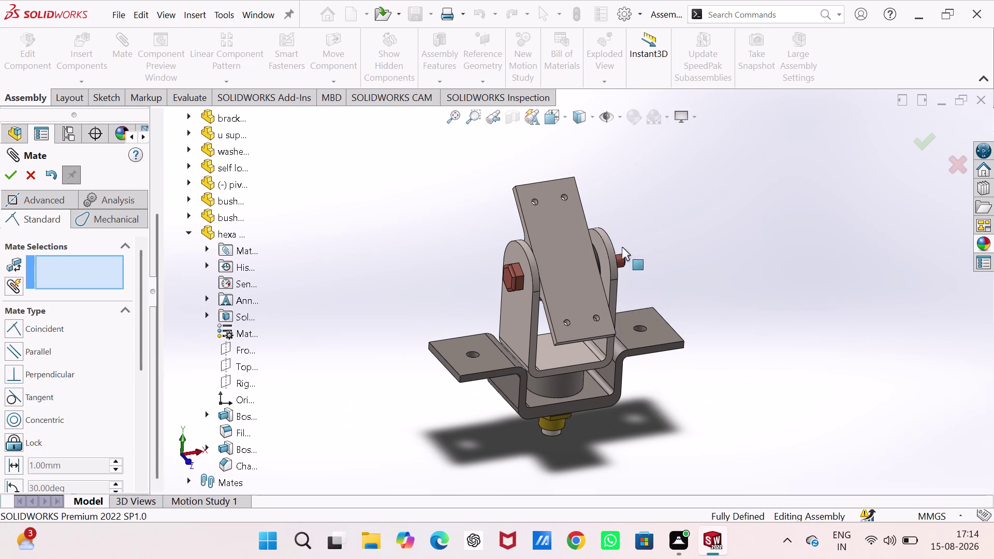
drag(577, 216, 744, 250)
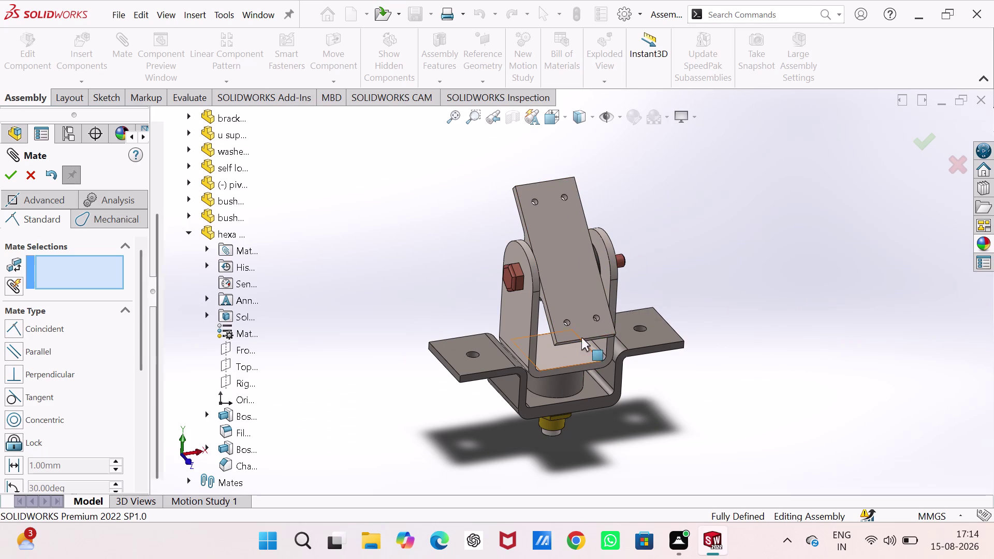
Retry rotating the tilted plate, then close the mate editor without new mates.
drag(581, 337, 569, 218)
drag(558, 221, 500, 174)
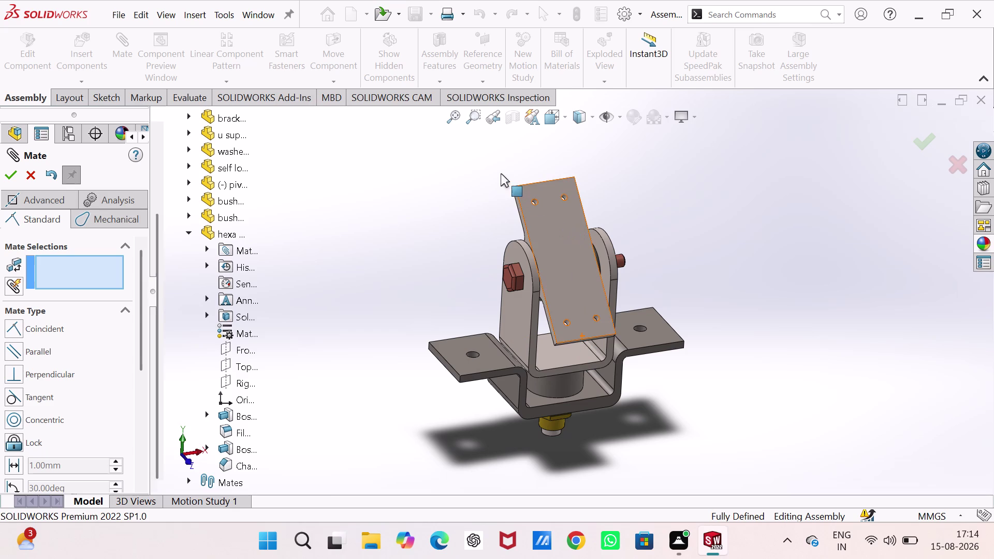
drag(501, 173, 536, 208)
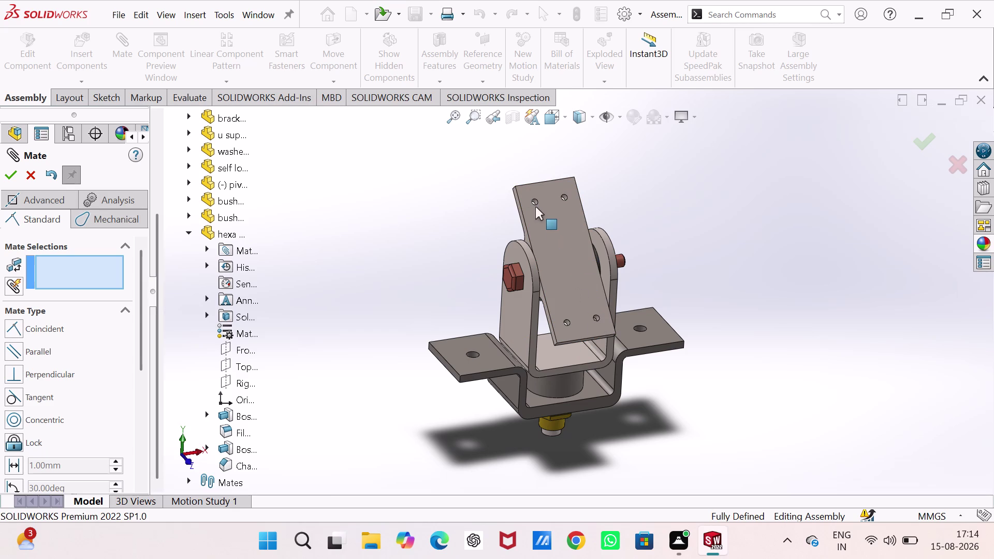
drag(536, 208, 615, 412)
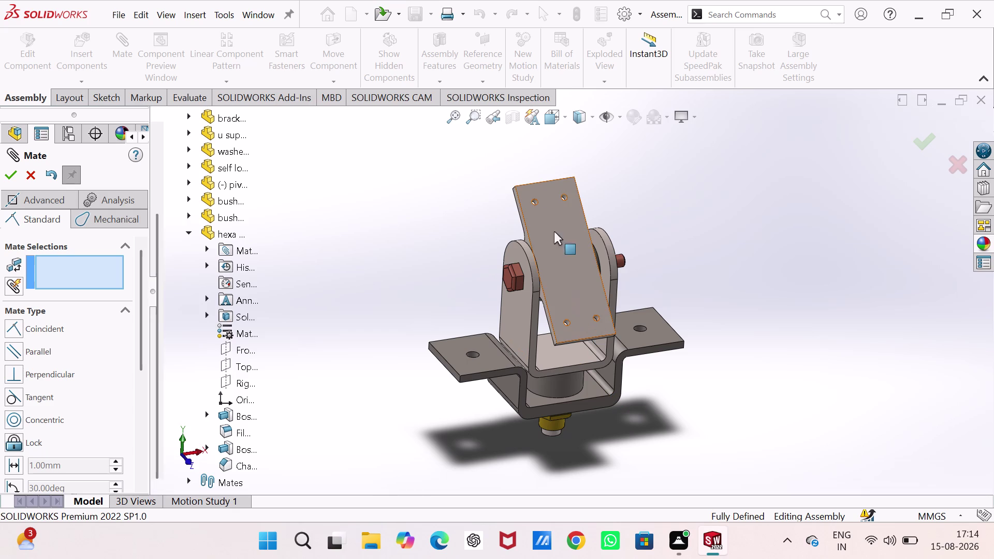
drag(543, 190, 507, 192)
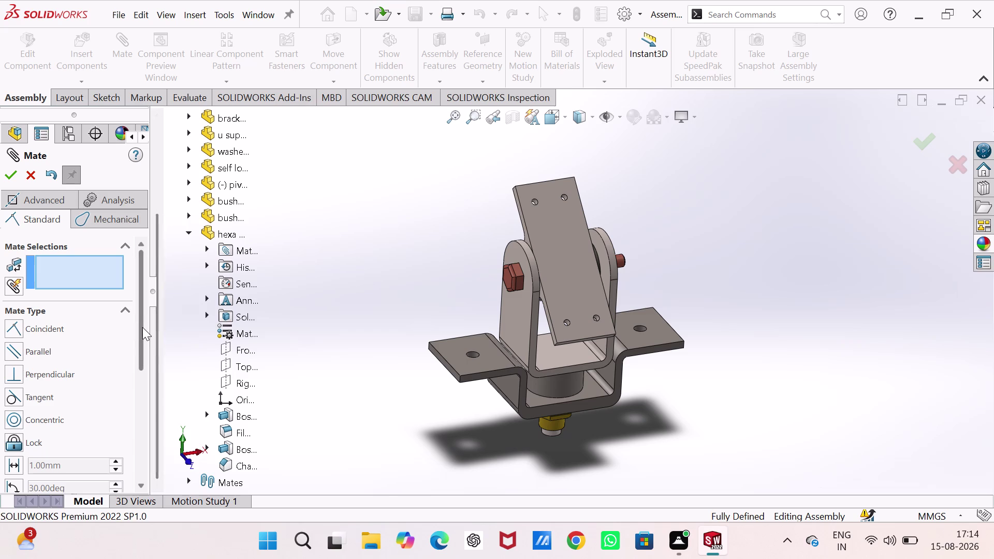
drag(142, 327, 147, 469)
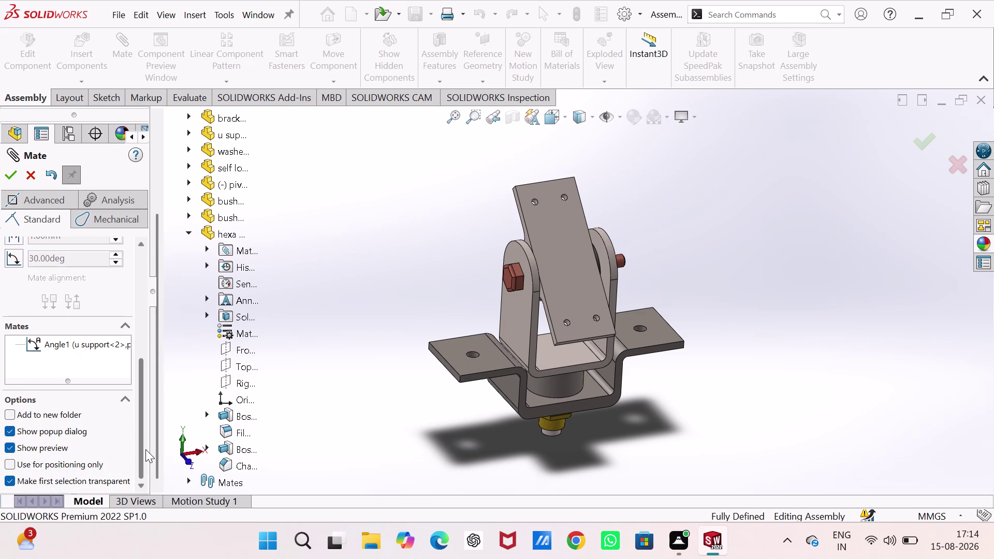
click(24, 173)
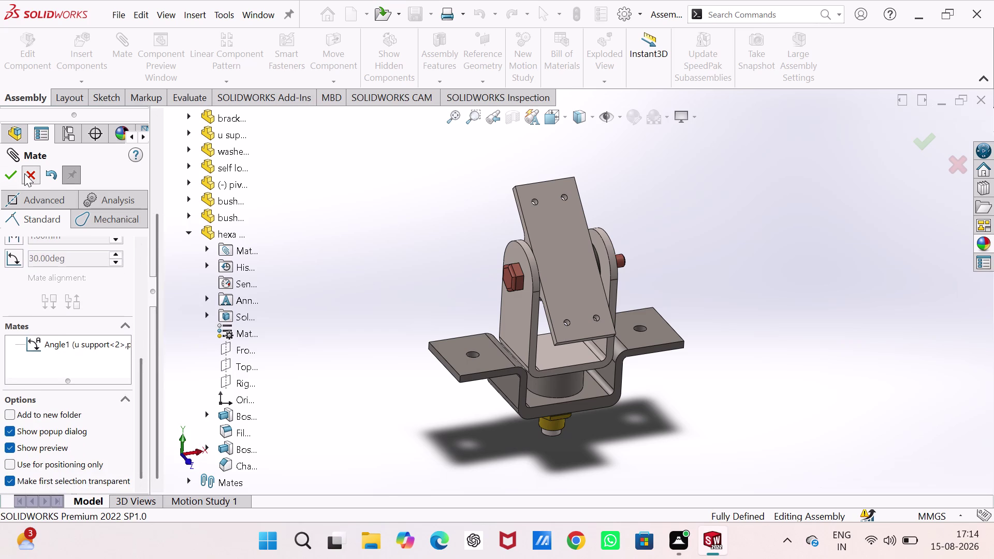
Delete the Angle1 mate from the Mates folder and rotate the freed pivot plate.
scroll(down, 3)
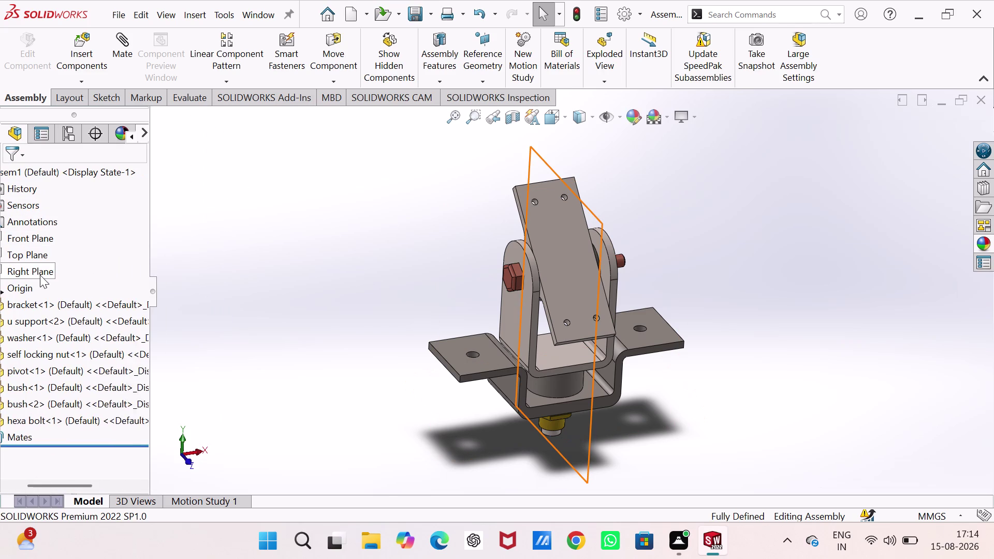
scroll(up, 3)
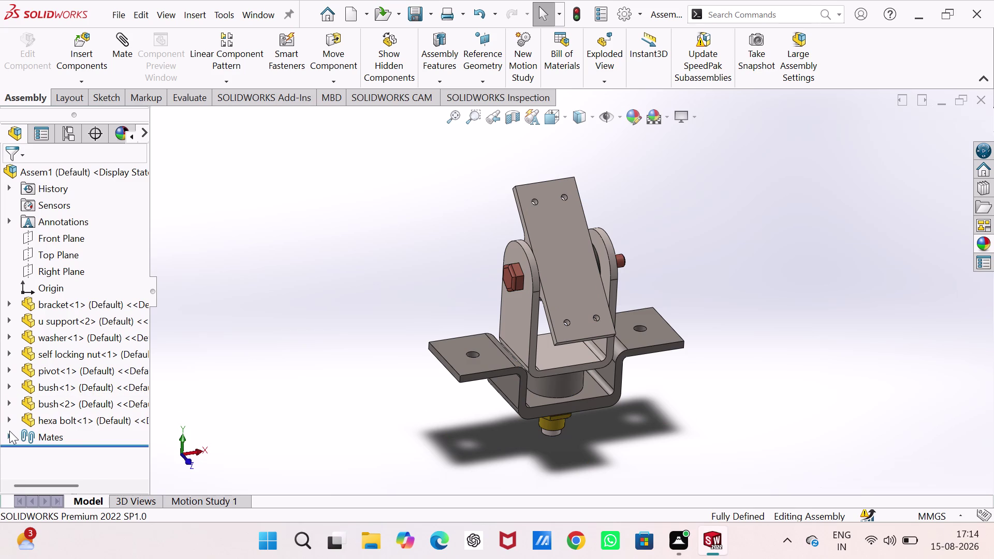
click(10, 430)
scroll(down, 3)
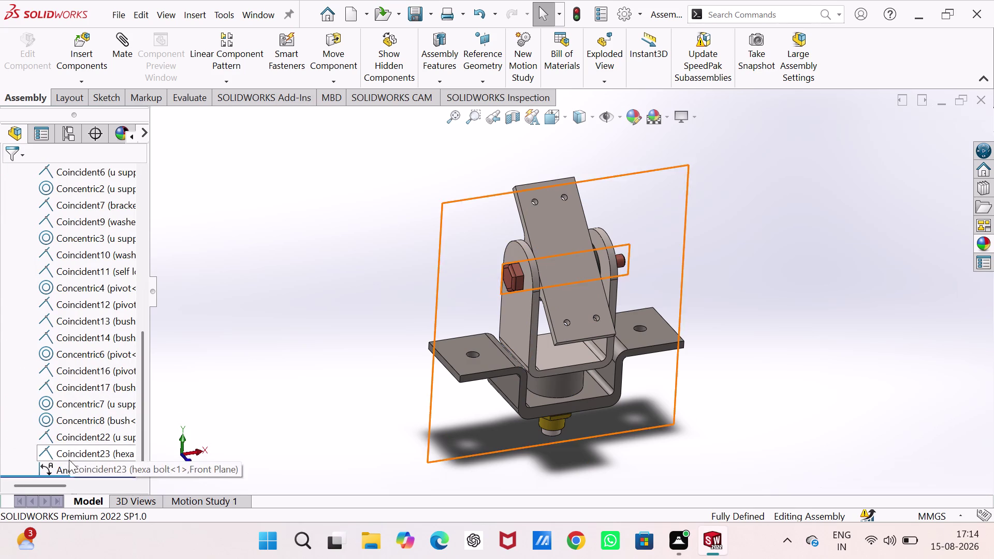
right_click(67, 470)
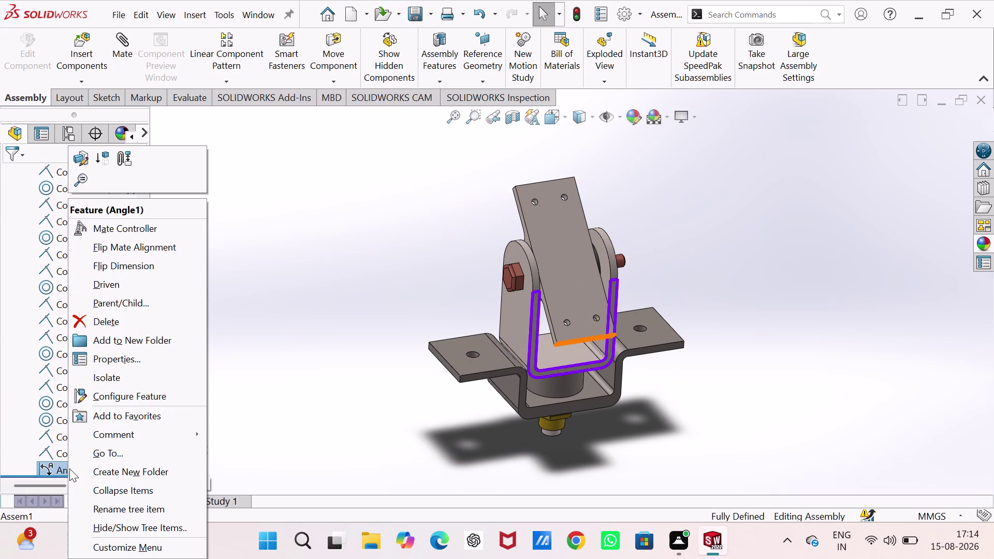
click(109, 315)
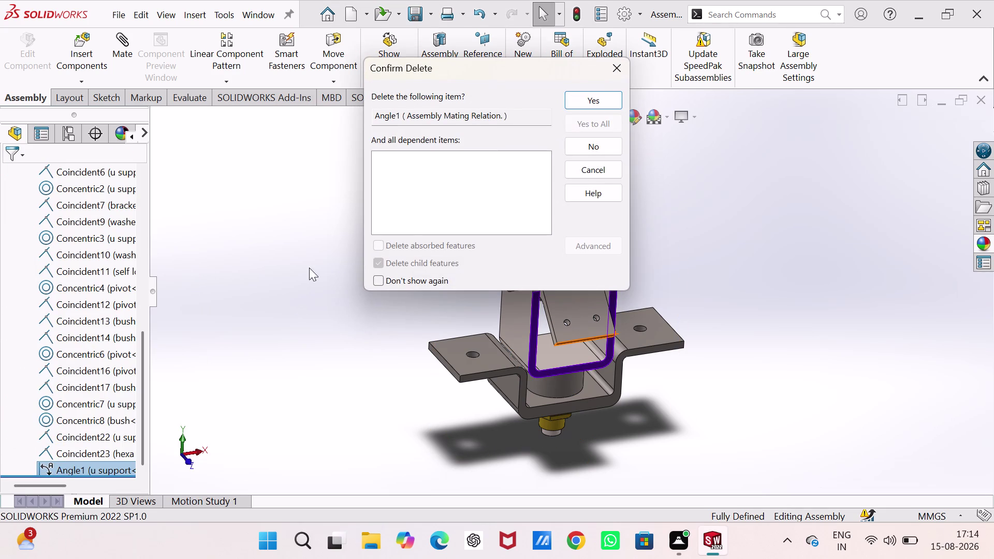
drag(592, 98, 588, 105)
click(371, 287)
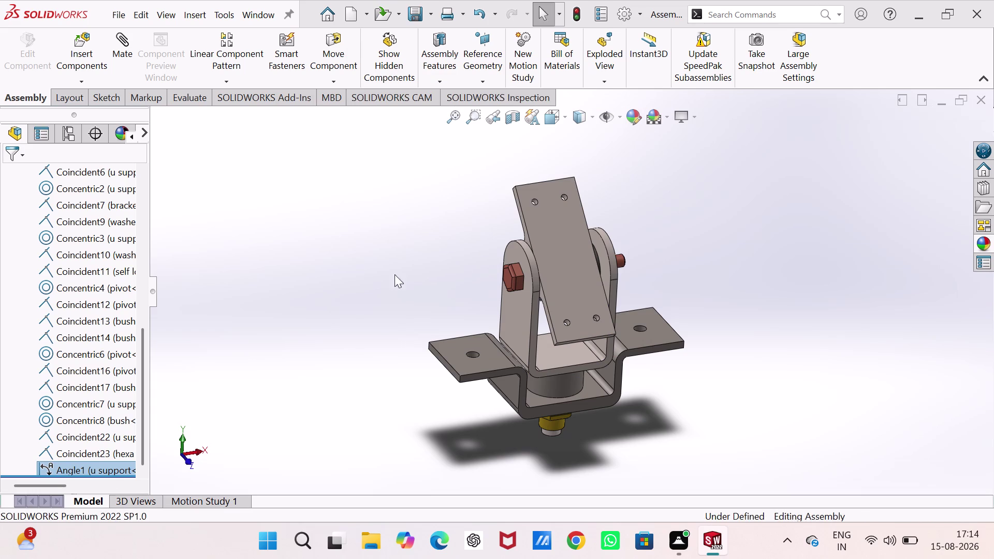
drag(579, 299, 563, 187)
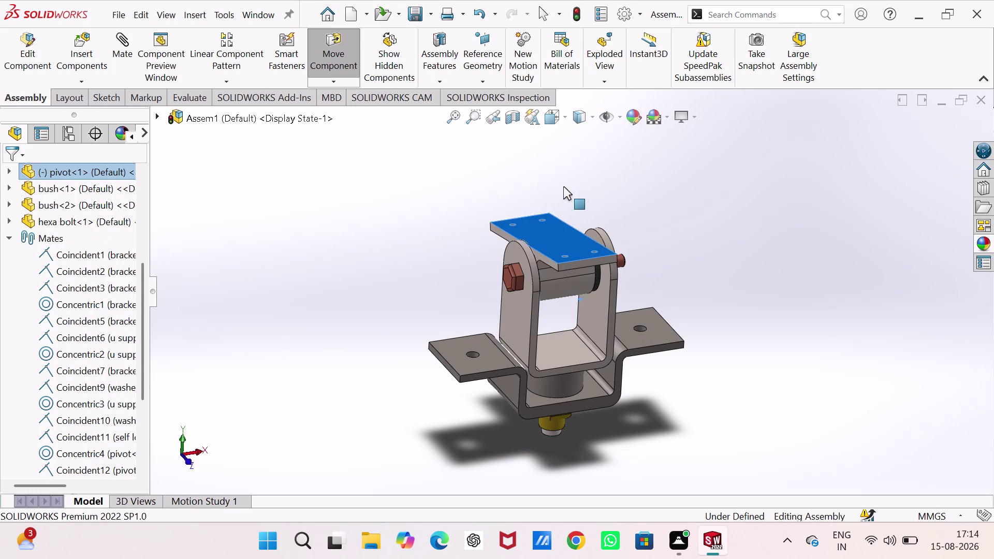
Swing the pivot plate upright, to another tilt, and back to level, then deselect it.
drag(563, 186, 559, 246)
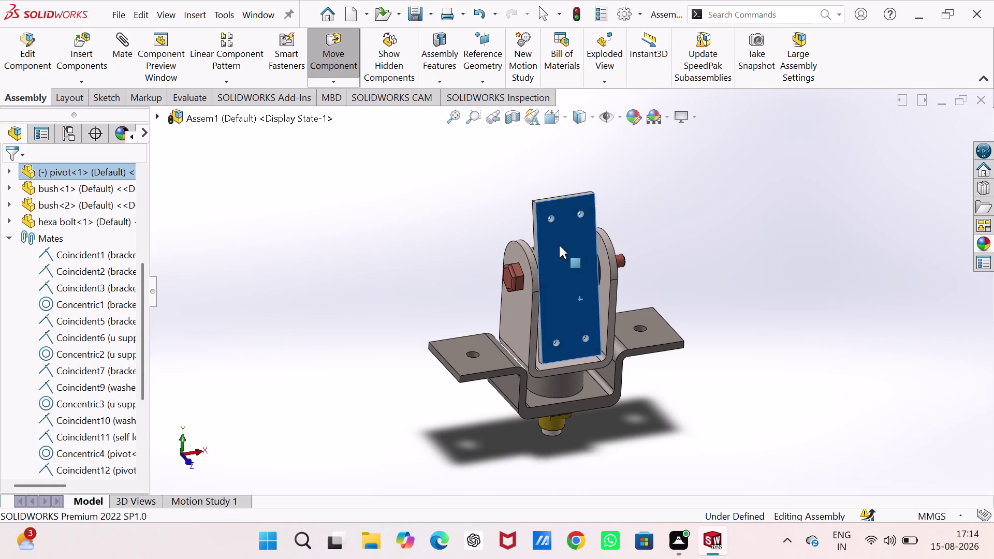
drag(559, 246, 561, 307)
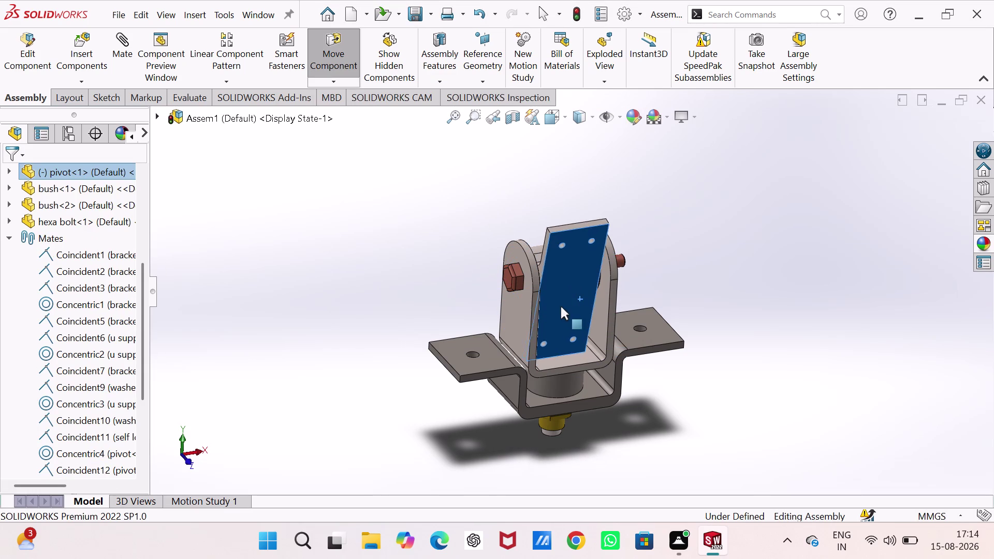
drag(560, 307, 564, 197)
click(695, 195)
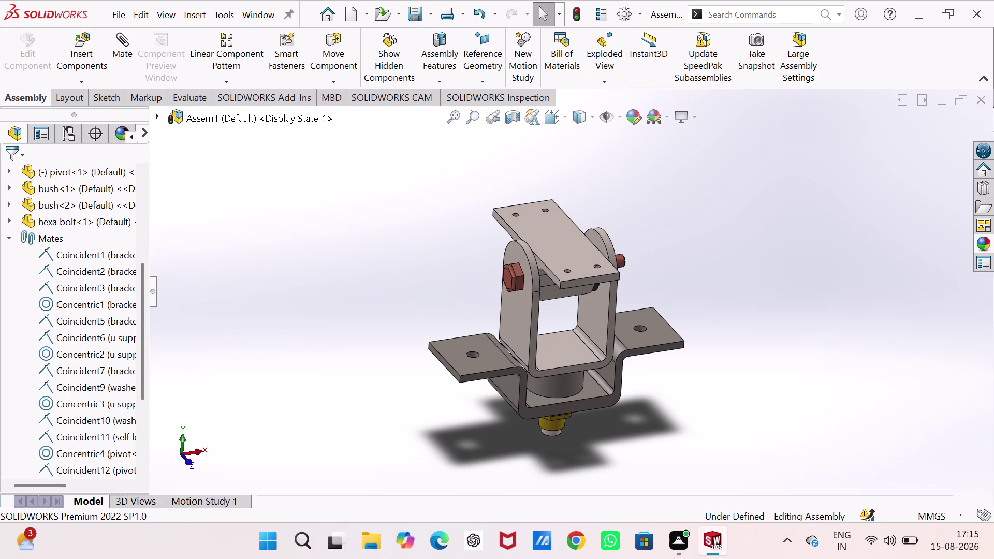
click(292, 221)
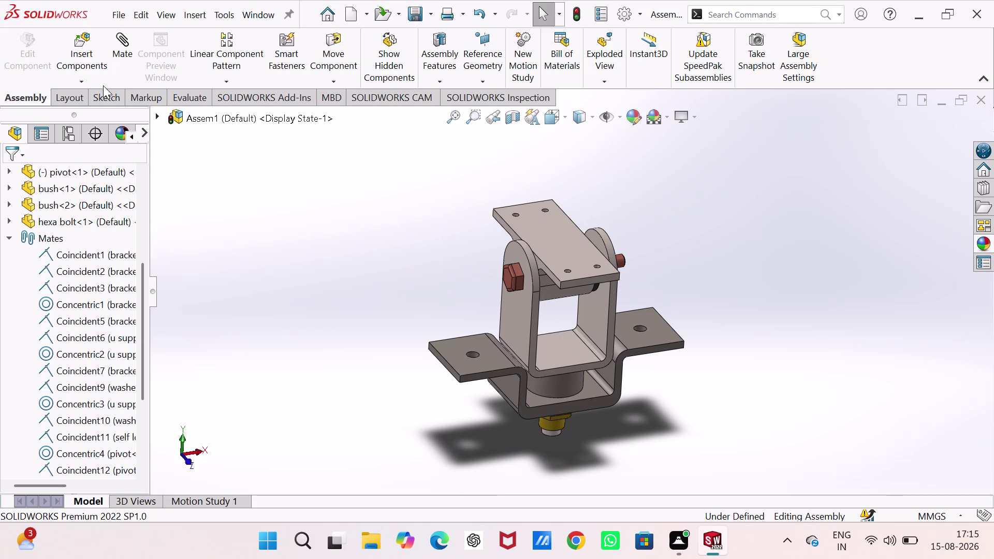
click(75, 37)
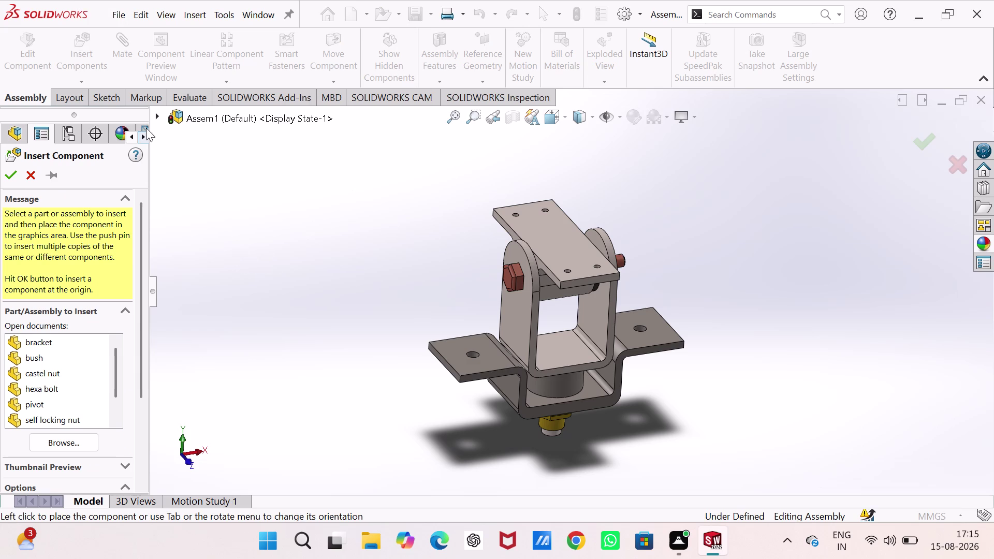
Browse for a part file on disk and select the castel nut part.
click(170, 119)
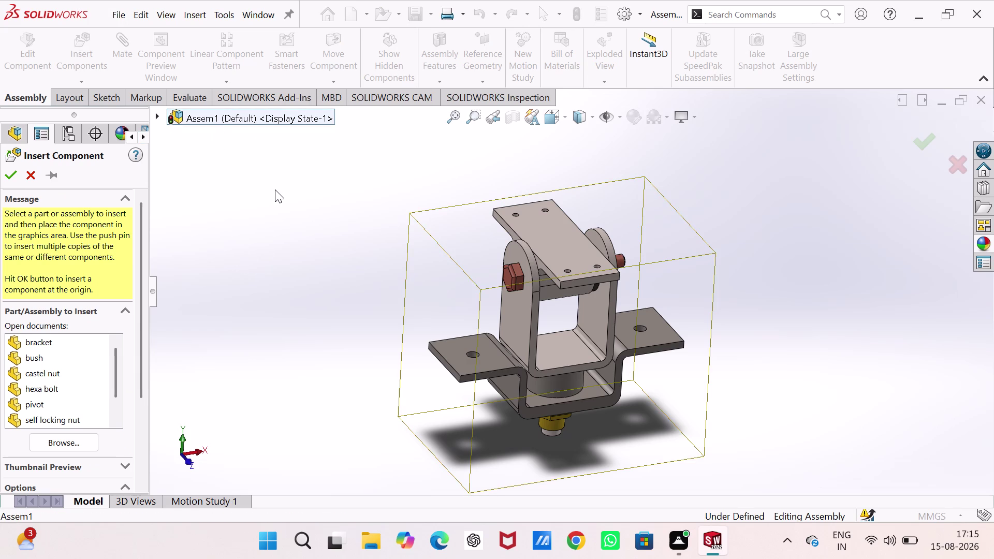
click(275, 190)
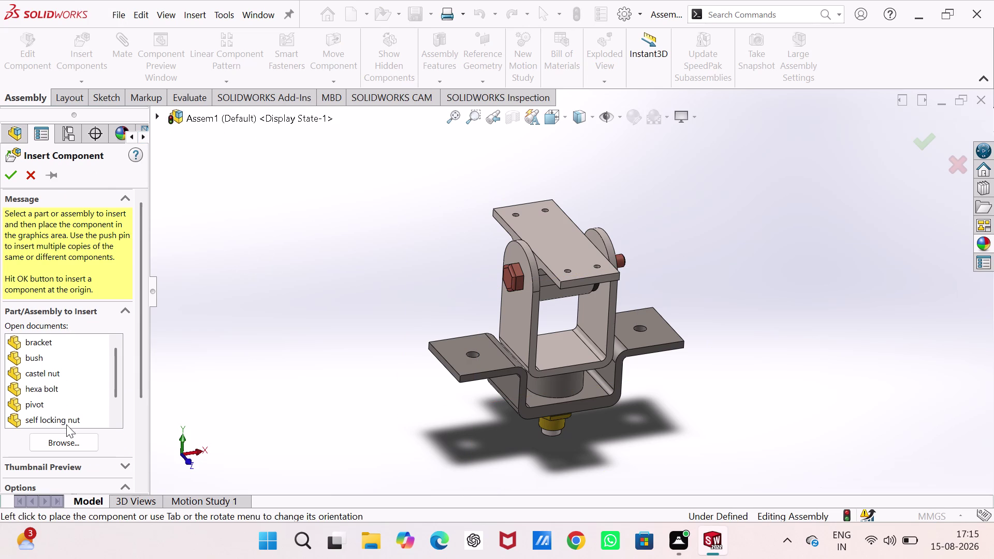
click(70, 438)
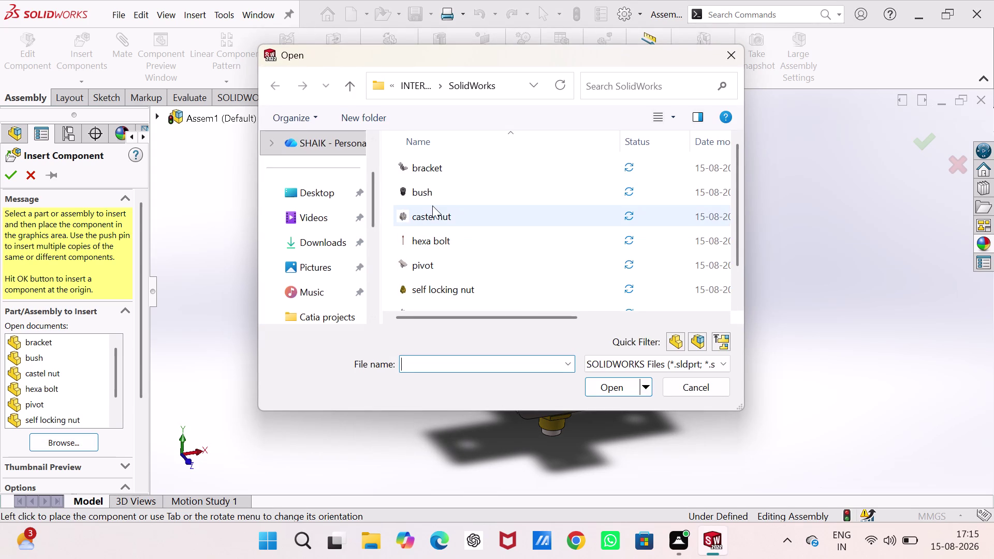
scroll(down, 3)
click(444, 254)
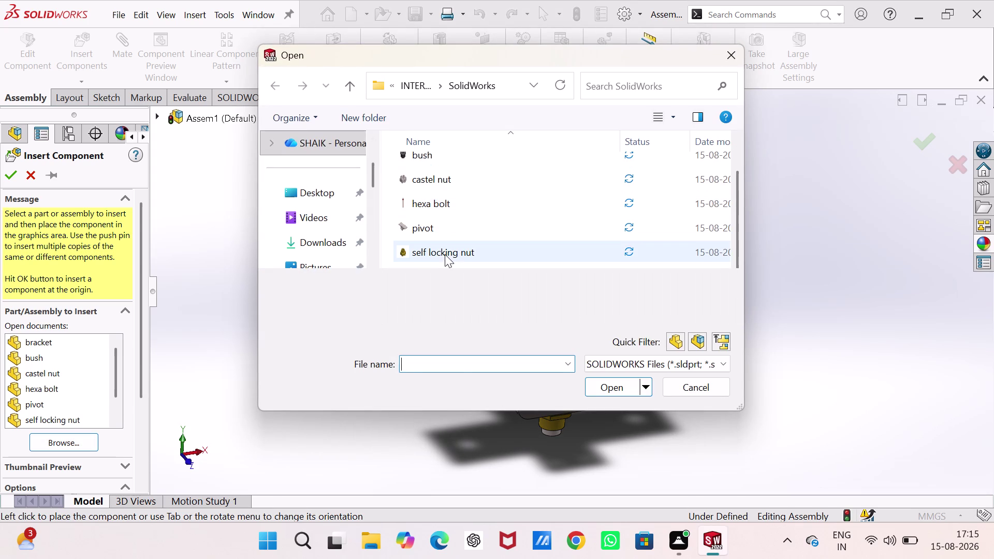
scroll(down, 3)
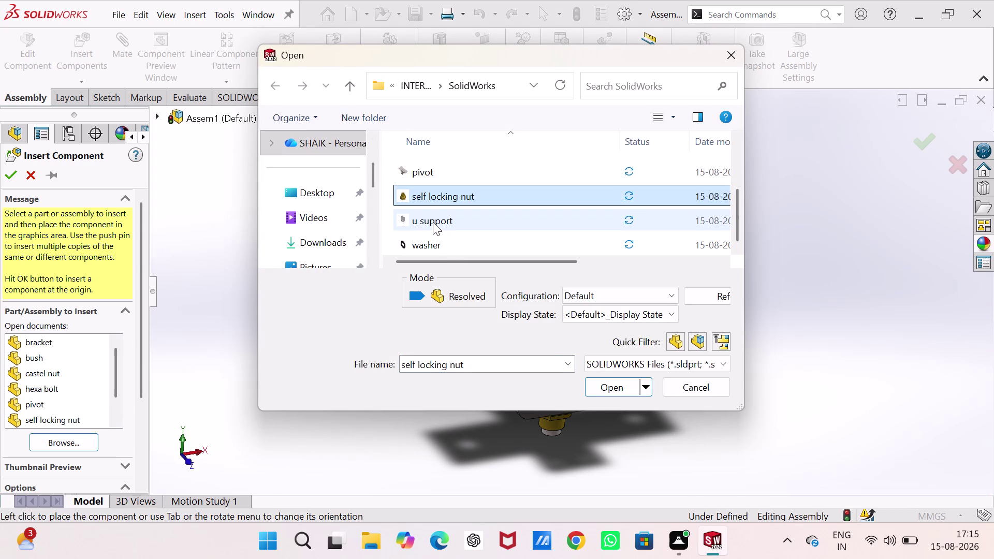
scroll(down, 3)
scroll(down, 3)
scroll(up, 3)
click(431, 188)
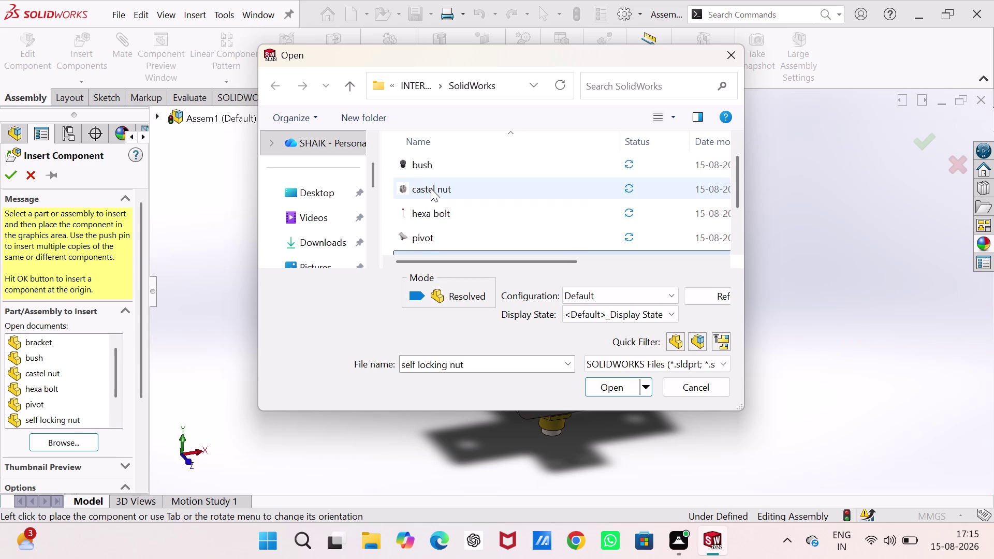
click(617, 384)
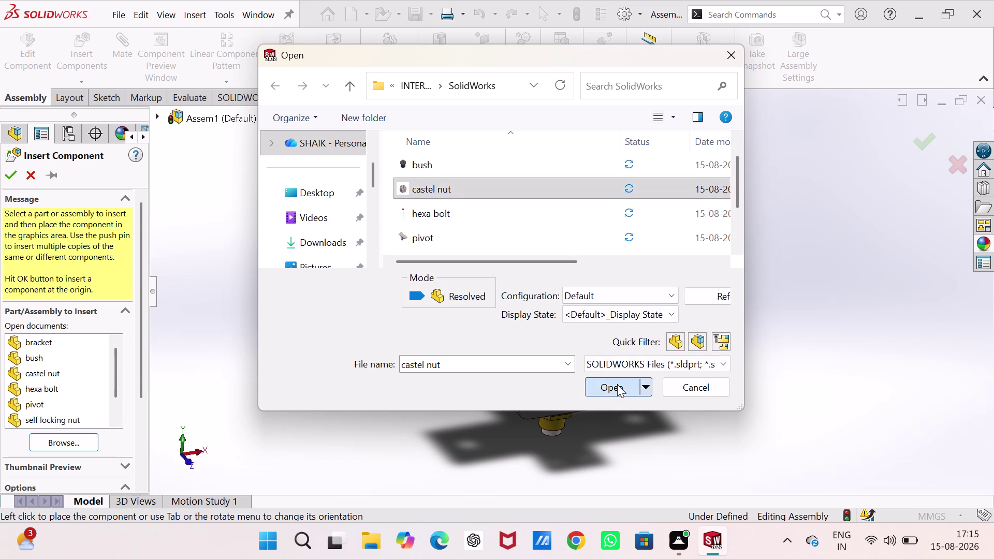